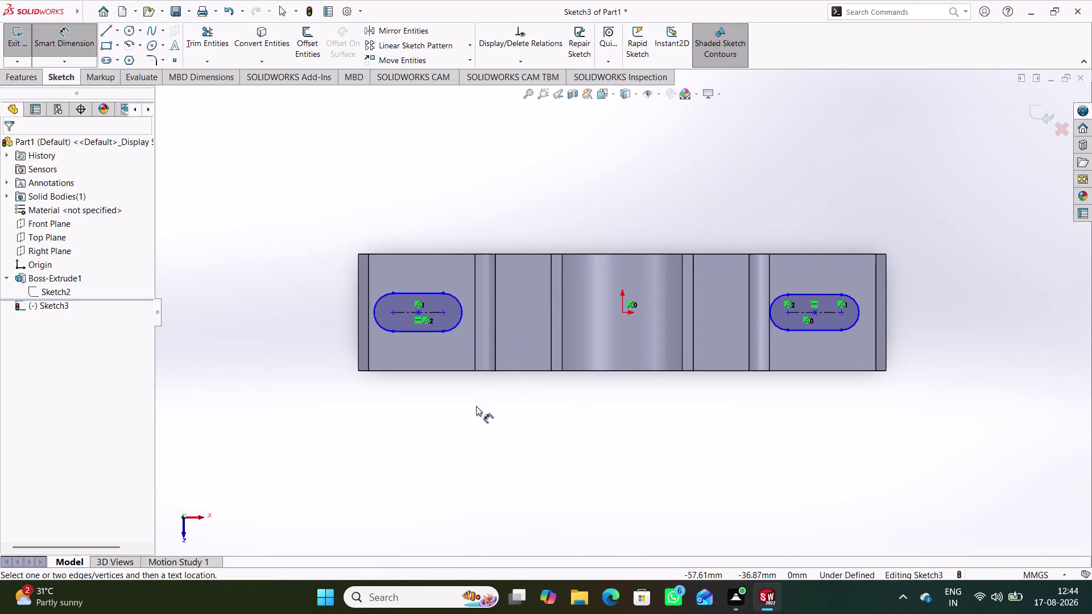
Dimension the left slot's end arc to R6 and its centre line to 8 mm.
scroll(down, 3)
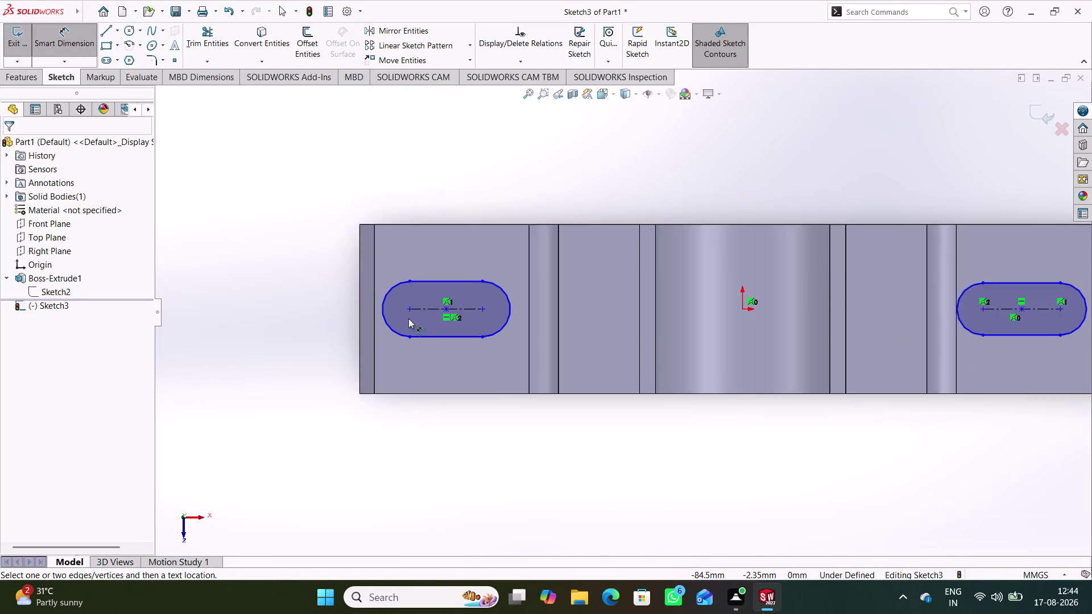
scroll(down, 3)
click(395, 290)
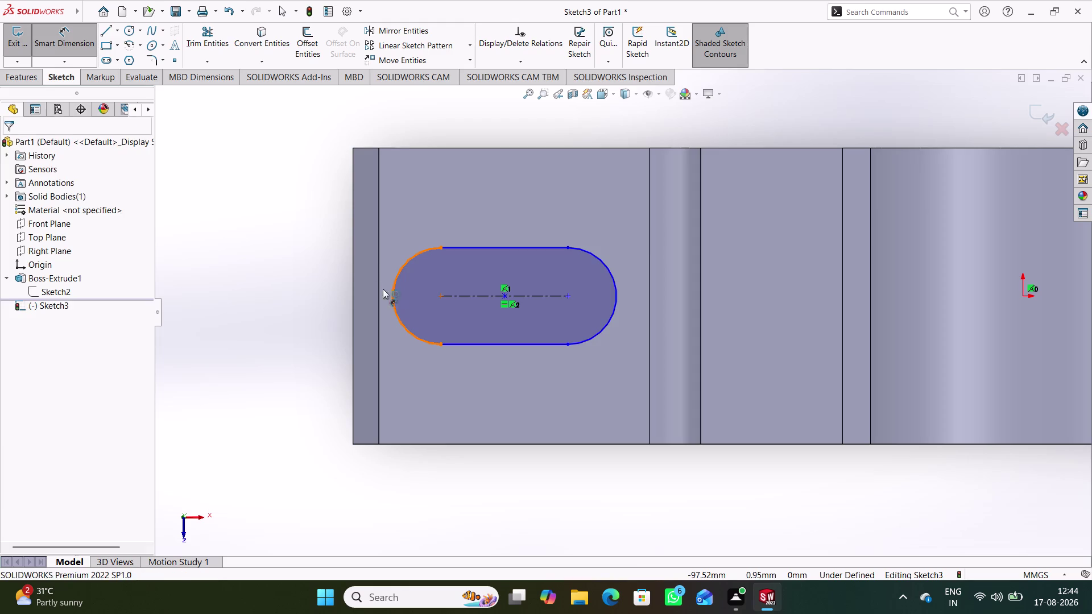
click(317, 252)
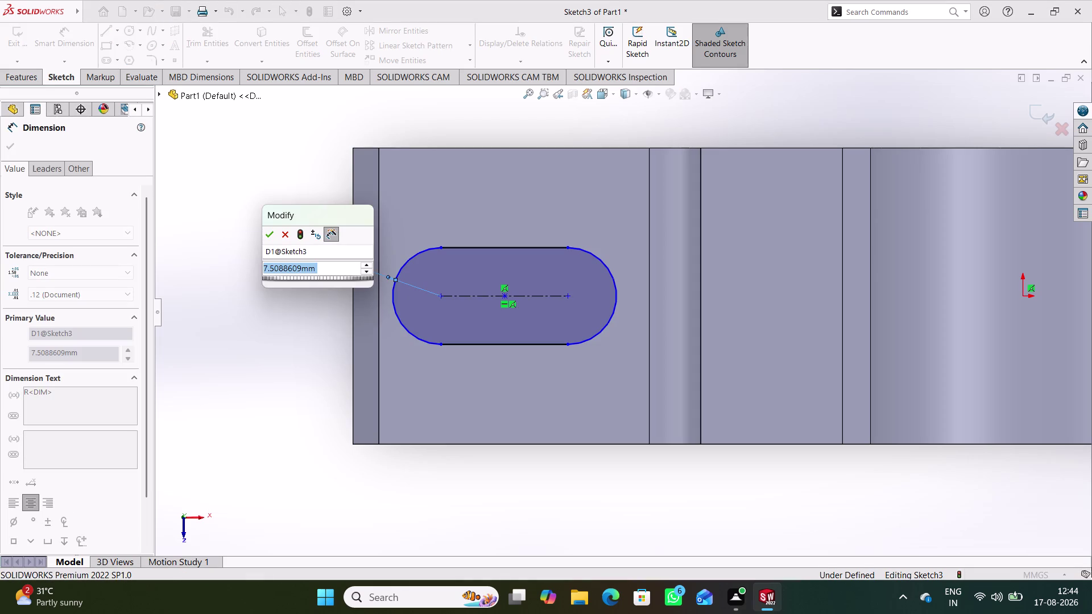
key(6)
key(Return)
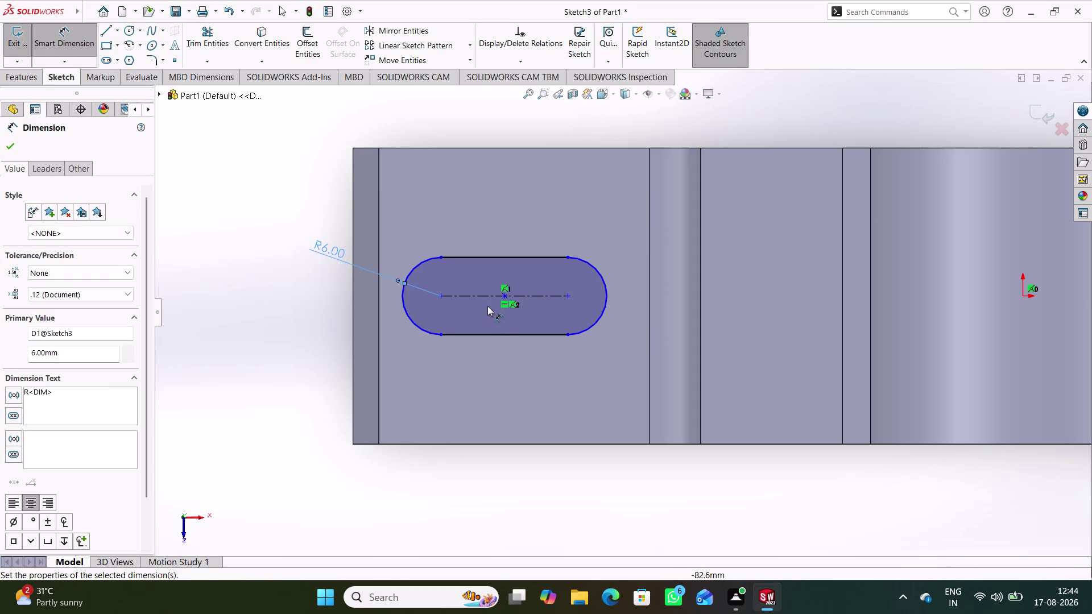
click(487, 296)
click(496, 496)
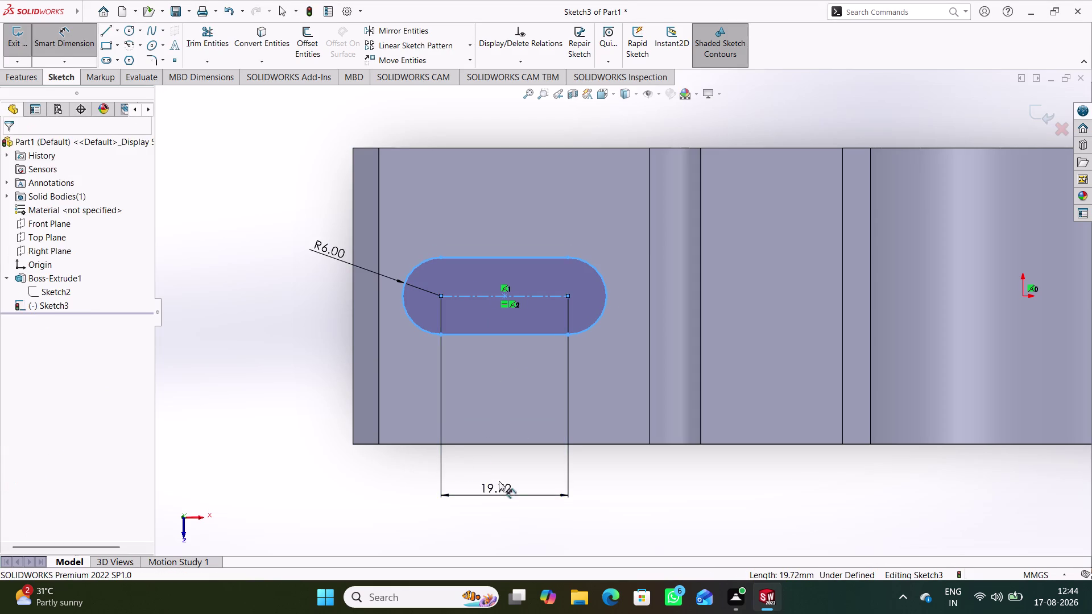
key(8)
key(Return)
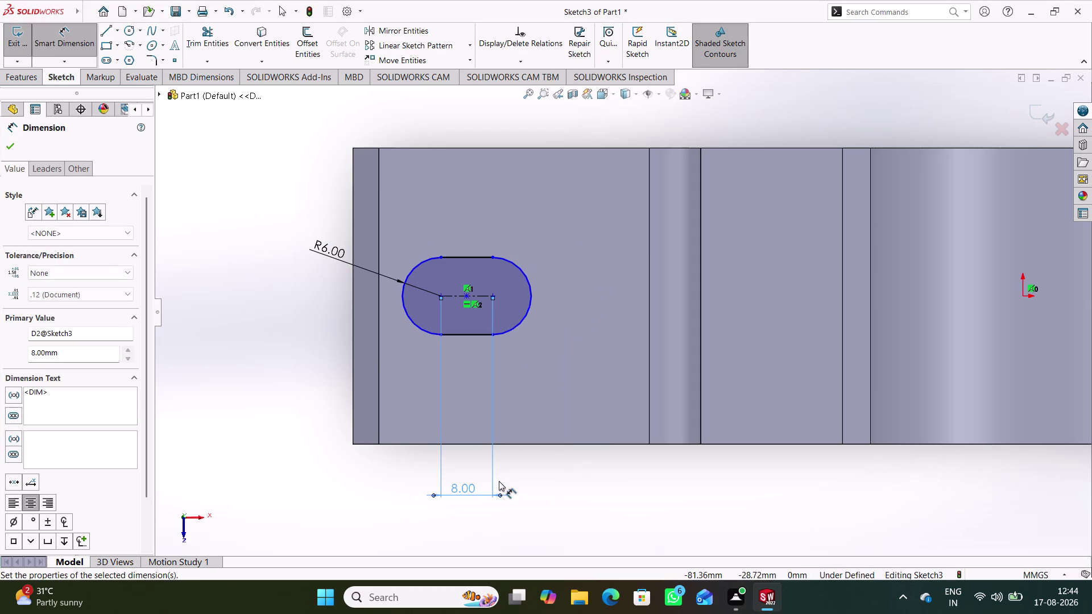
click(687, 504)
scroll(up, 3)
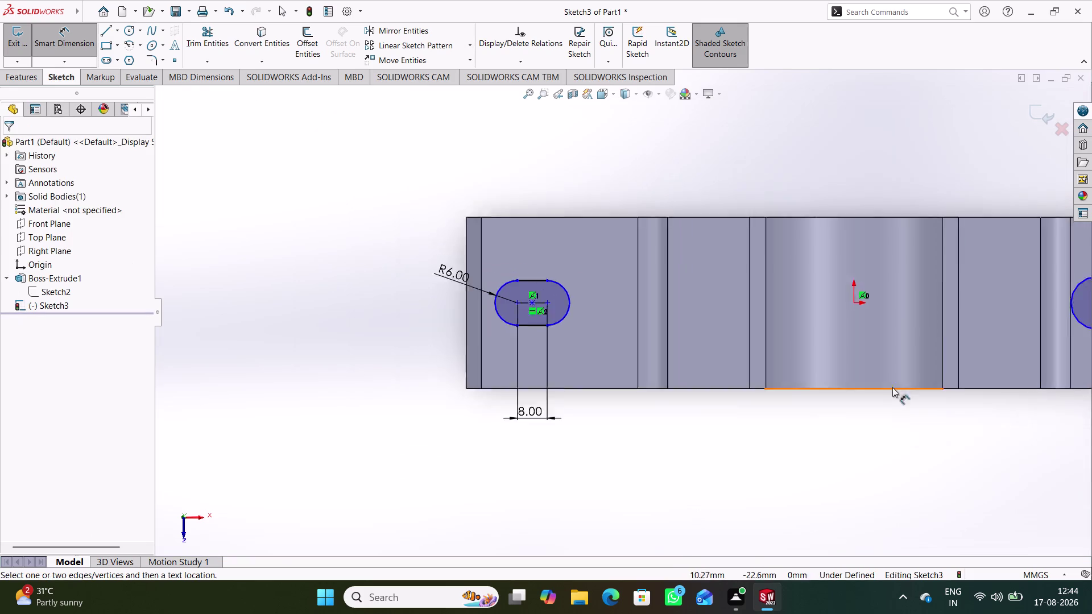
Dimension the right slot's centre-to-centre length to 8 mm.
scroll(up, 3)
scroll(down, 3)
click(809, 211)
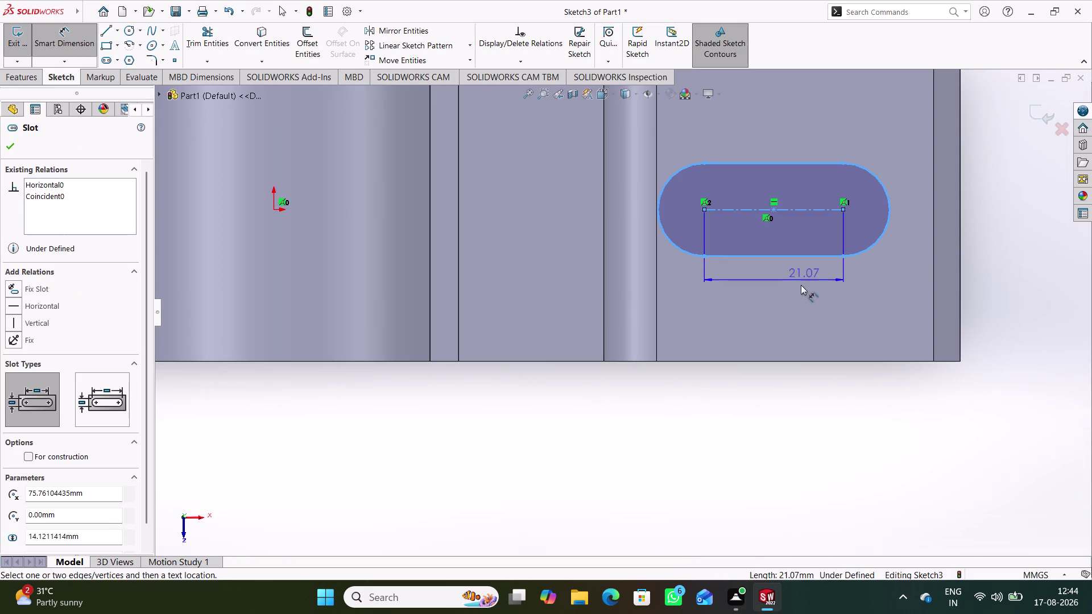
click(782, 396)
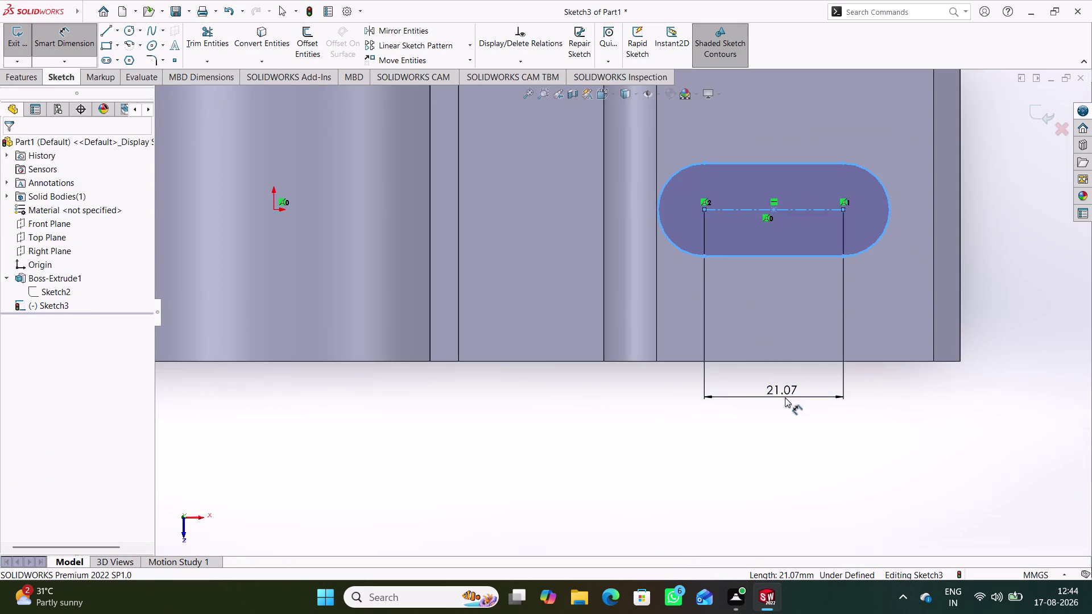
key(8)
key(Return)
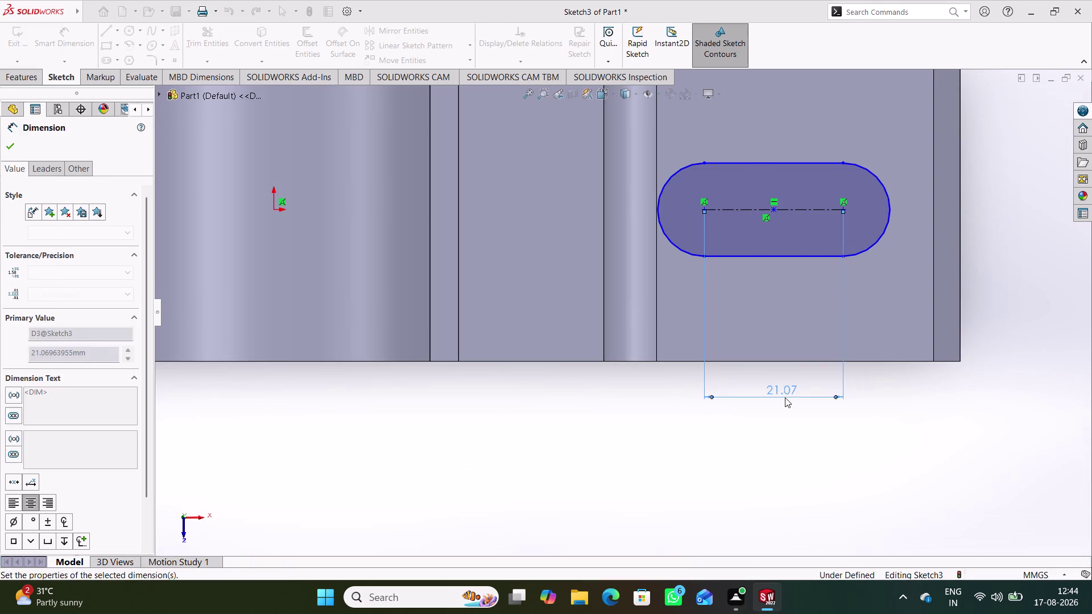
click(775, 412)
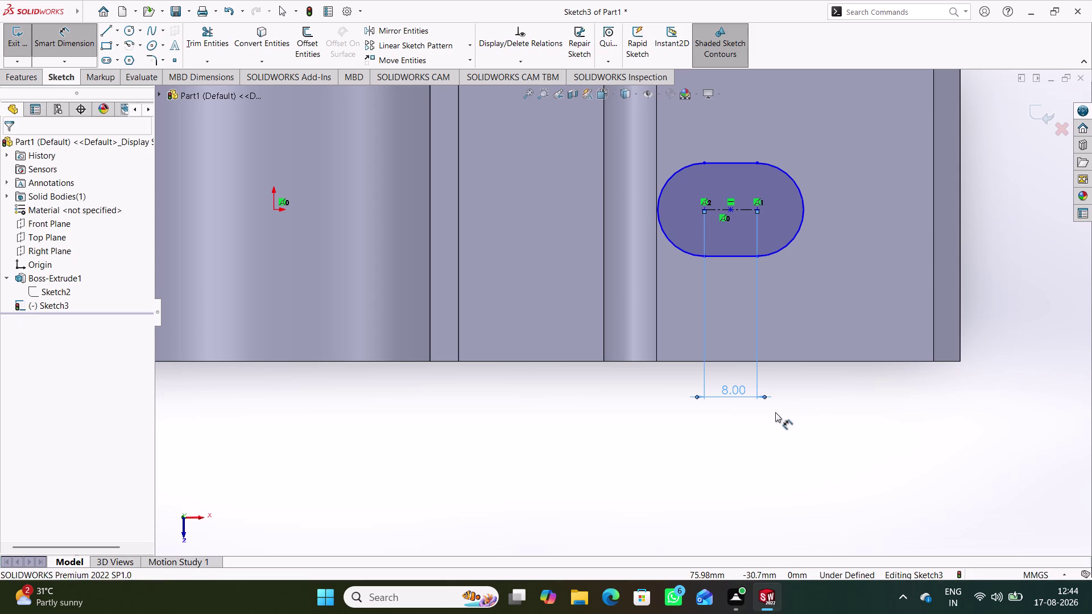
Dimension the right slot's end arc to R6.
click(799, 188)
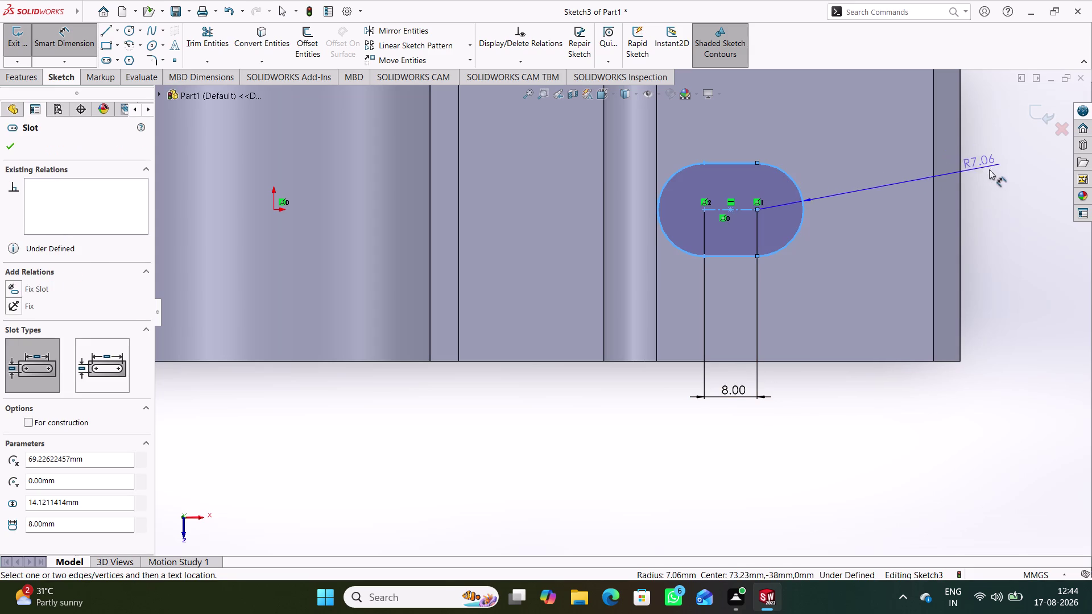
click(990, 169)
key(6)
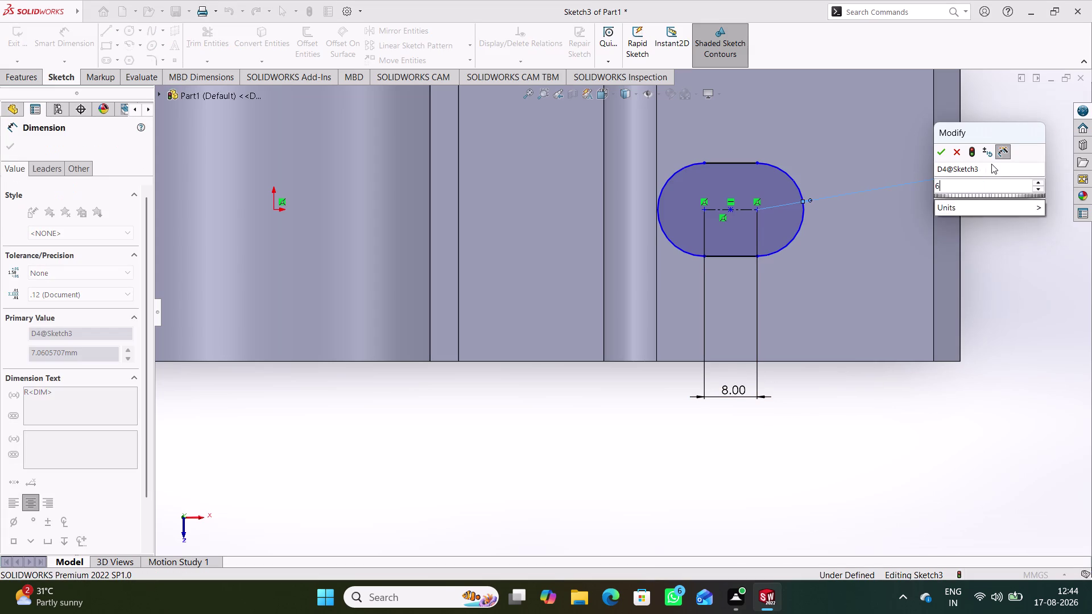
key(Return)
click(732, 460)
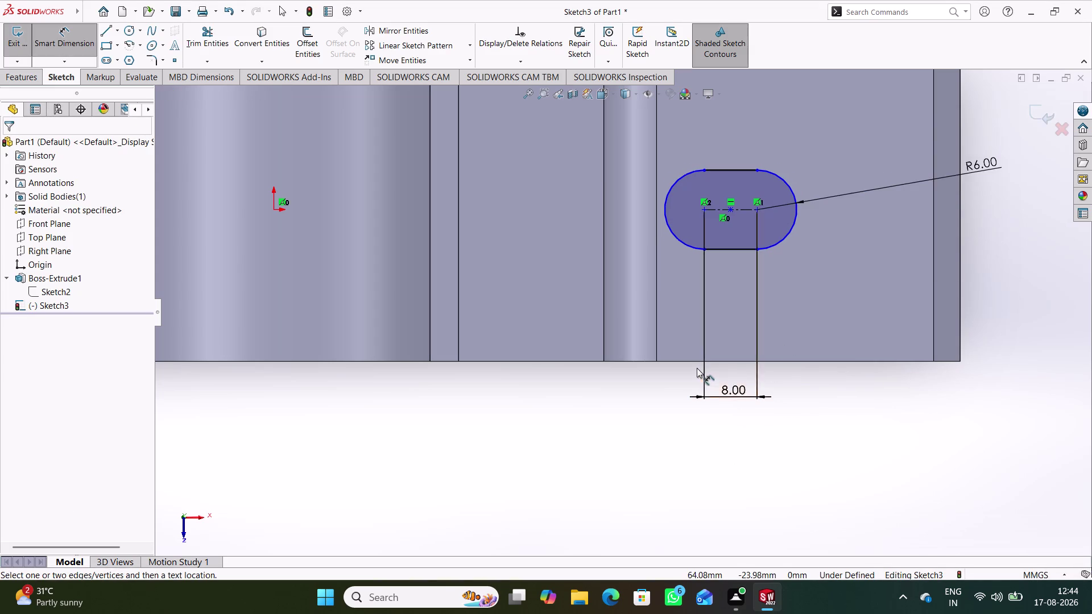
scroll(up, 3)
scroll(down, 3)
scroll(up, 3)
scroll(down, 3)
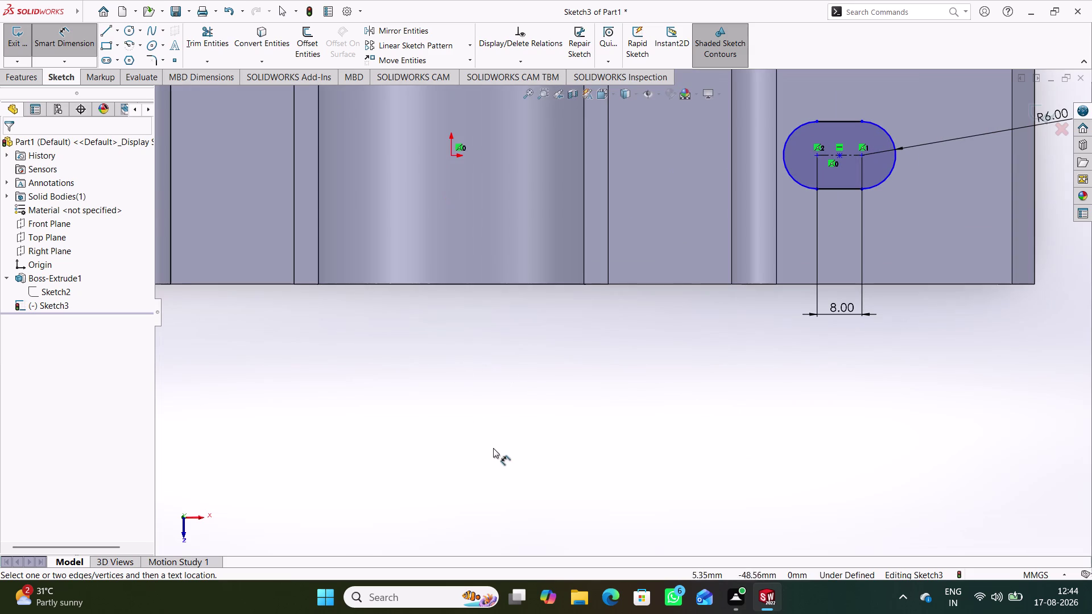
drag(493, 454, 494, 438)
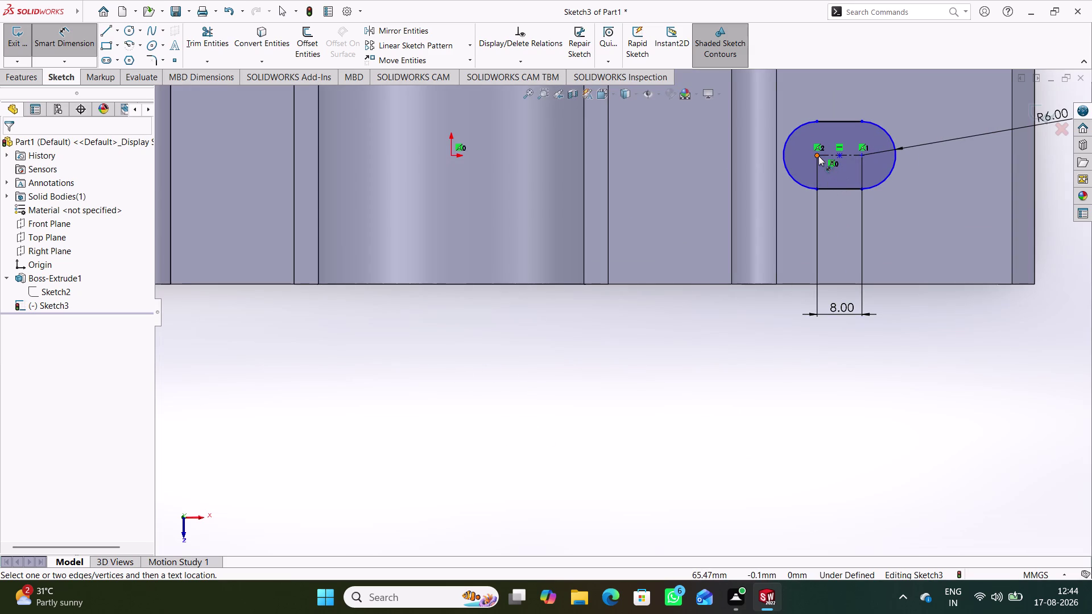
Add a 154 mm dimension between the right and left slots' inner centre points.
click(818, 156)
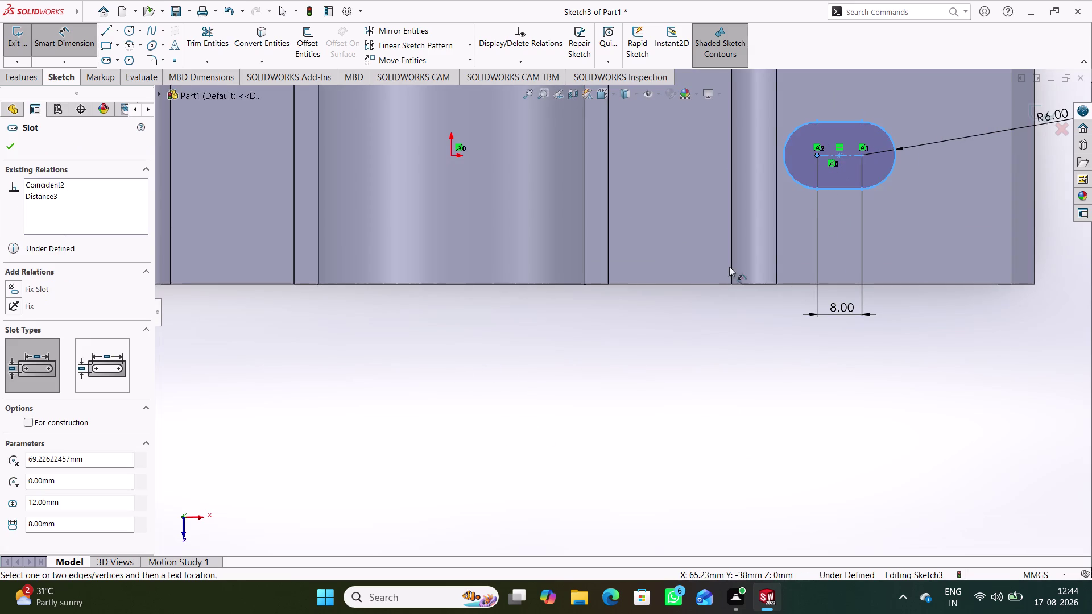
scroll(up, 3)
scroll(down, 3)
scroll(down, 3)
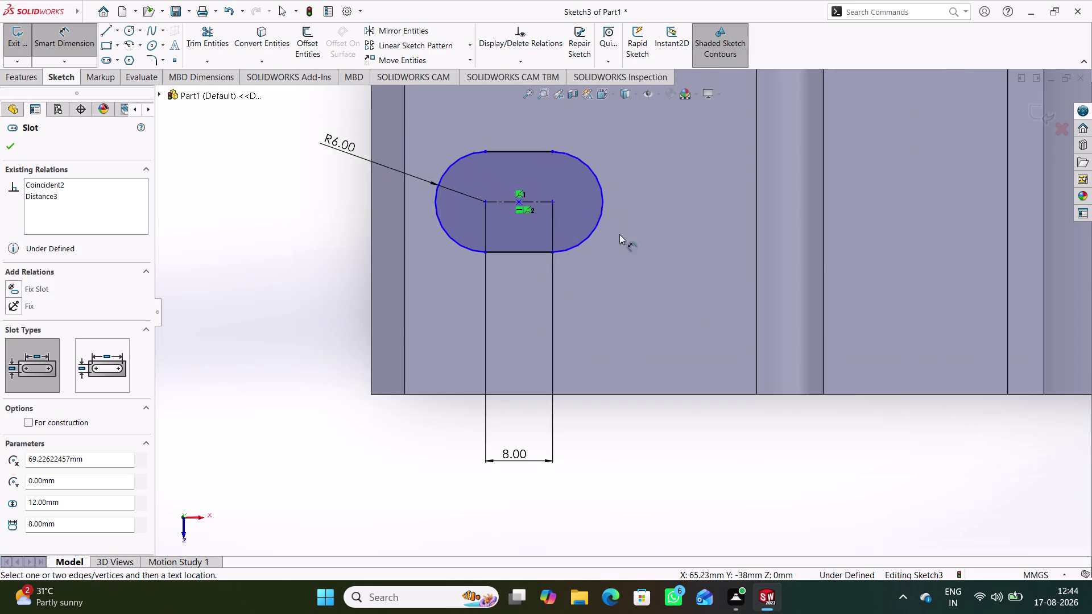
click(537, 199)
scroll(up, 3)
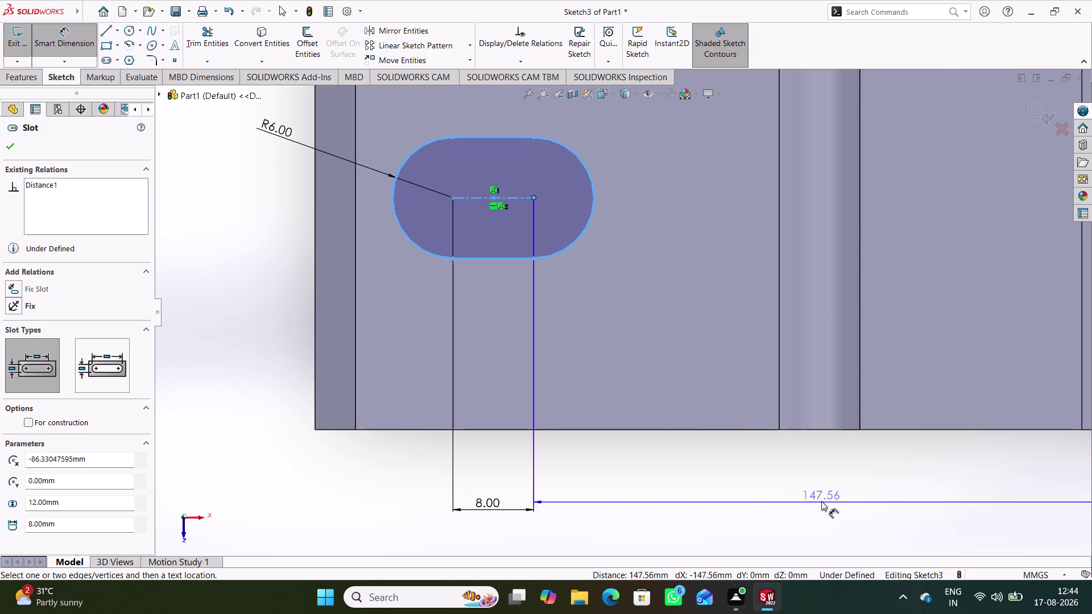
scroll(up, 3)
scroll(down, 3)
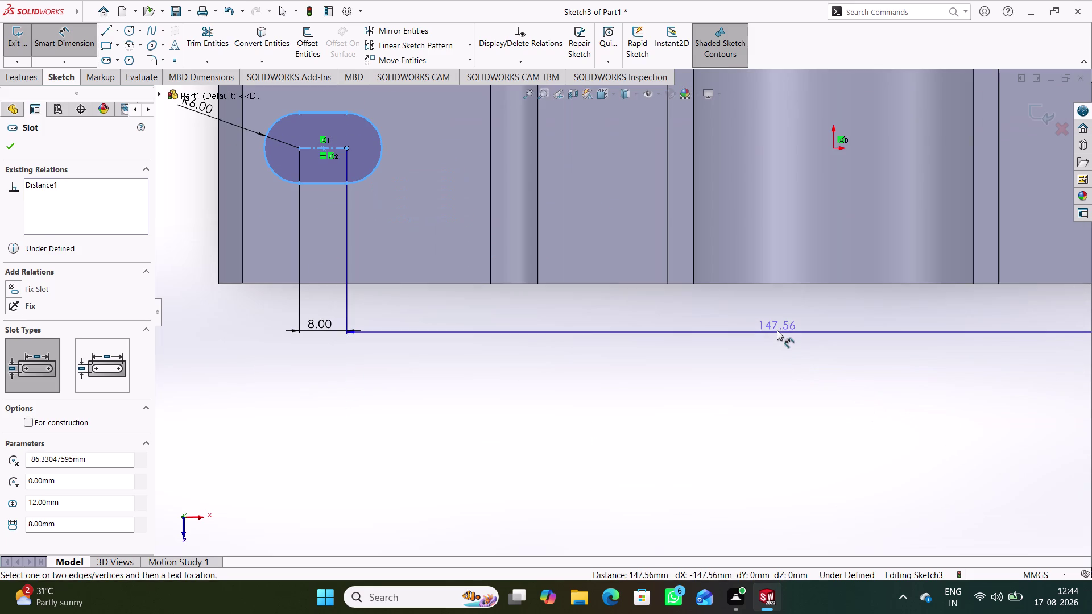
click(777, 331)
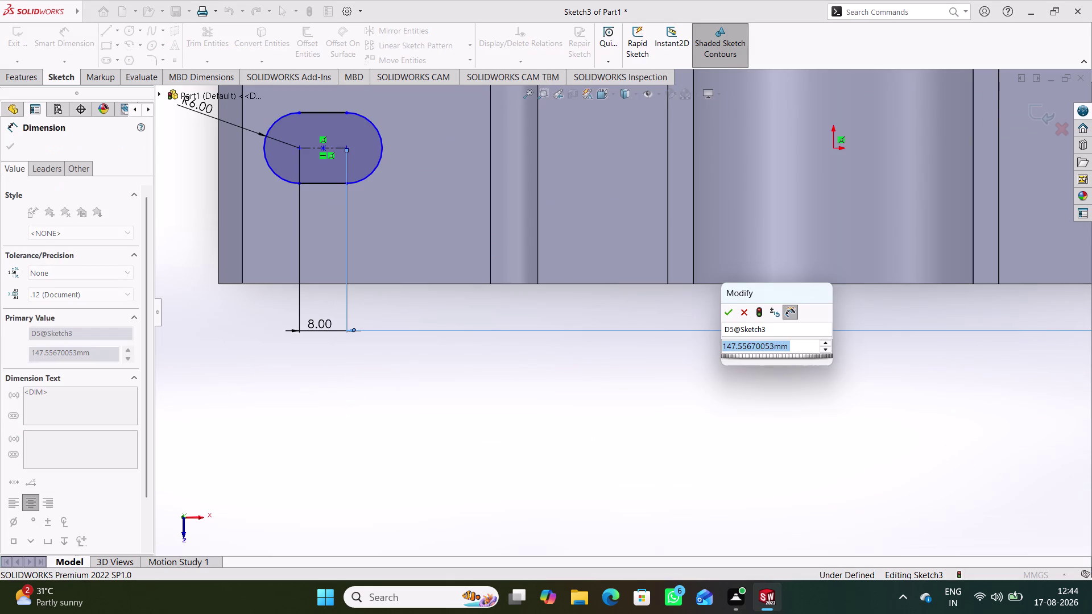
text(15)
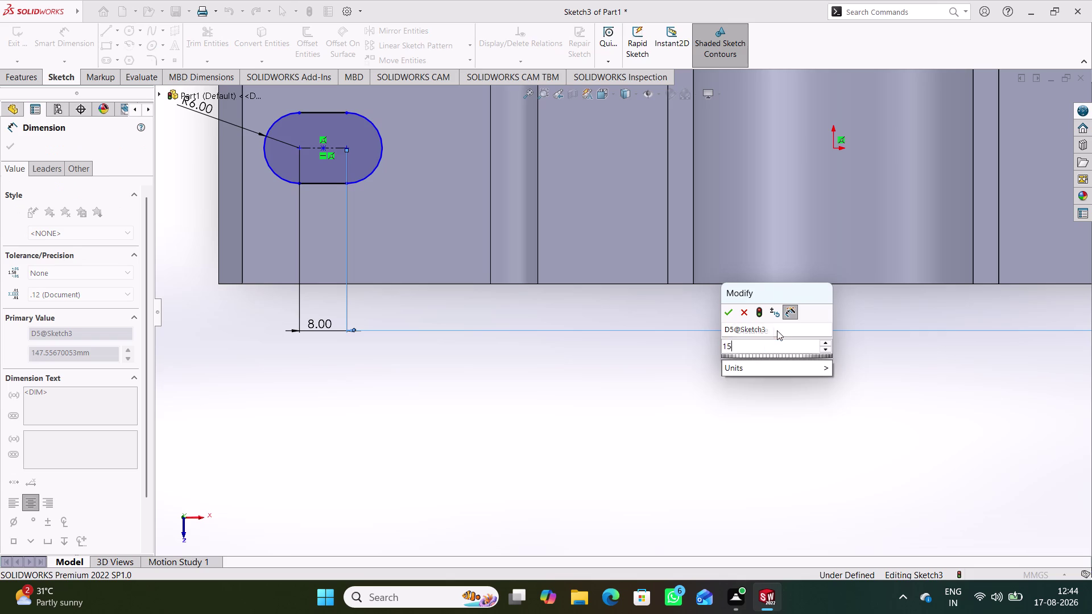
text(4)
key(Return)
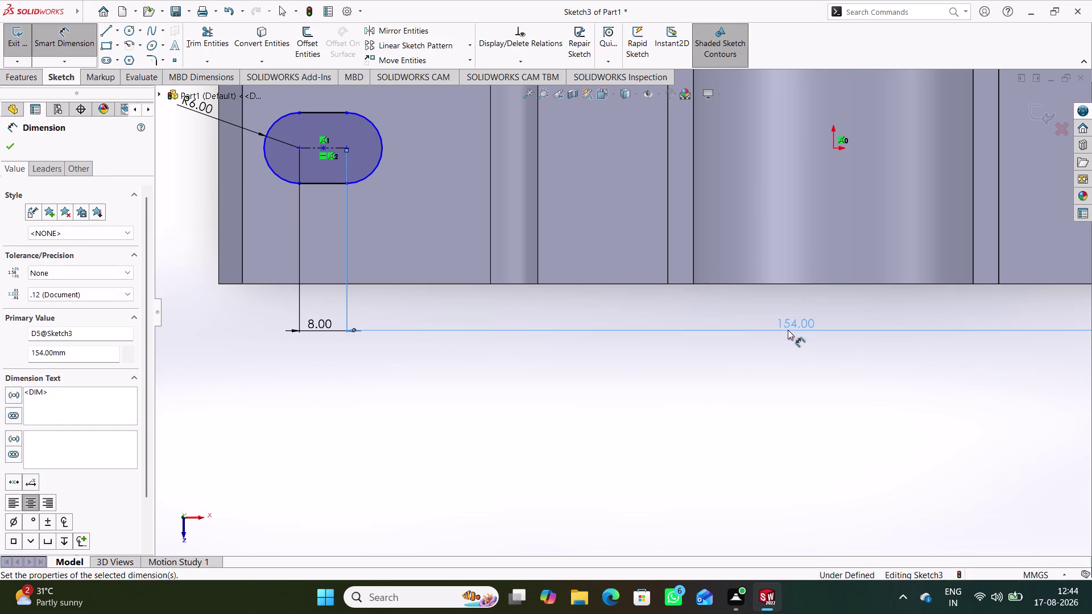
scroll(up, 3)
scroll(down, 3)
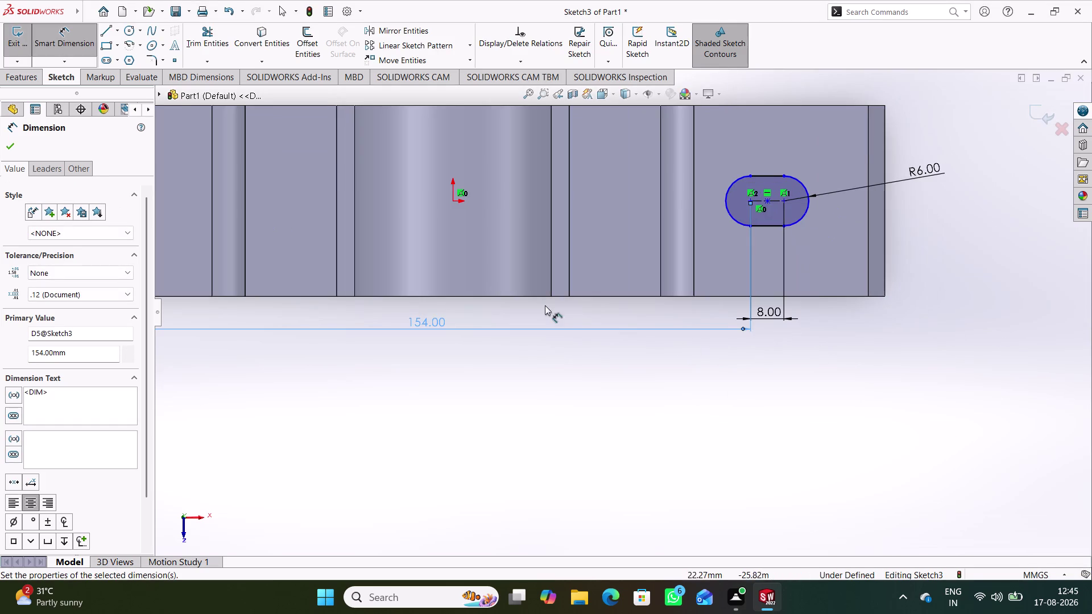
scroll(down, 3)
scroll(up, 3)
scroll(up, 3)
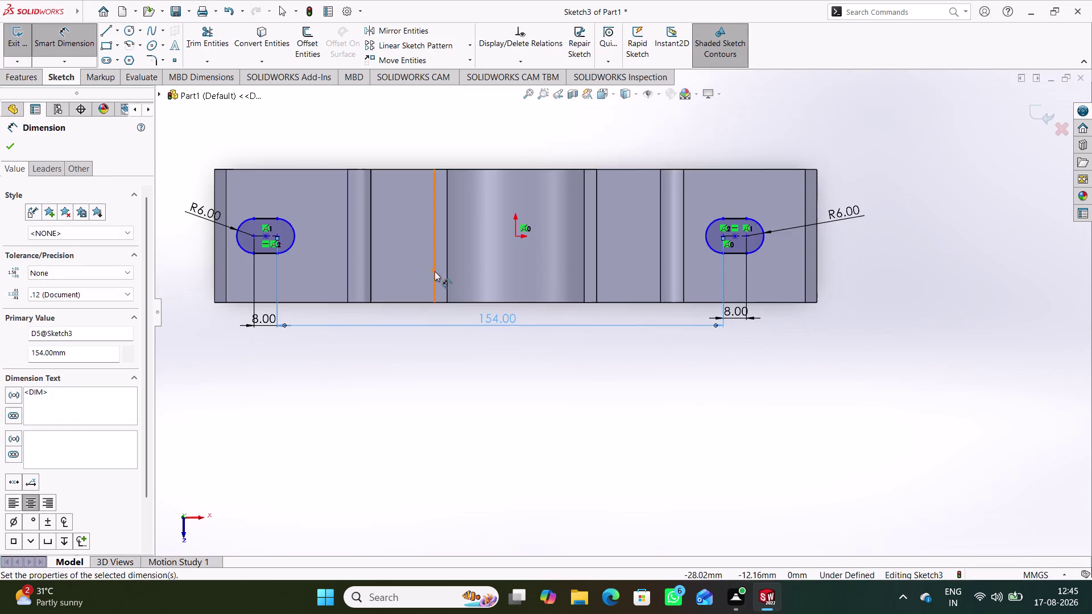
scroll(down, 3)
click(16, 148)
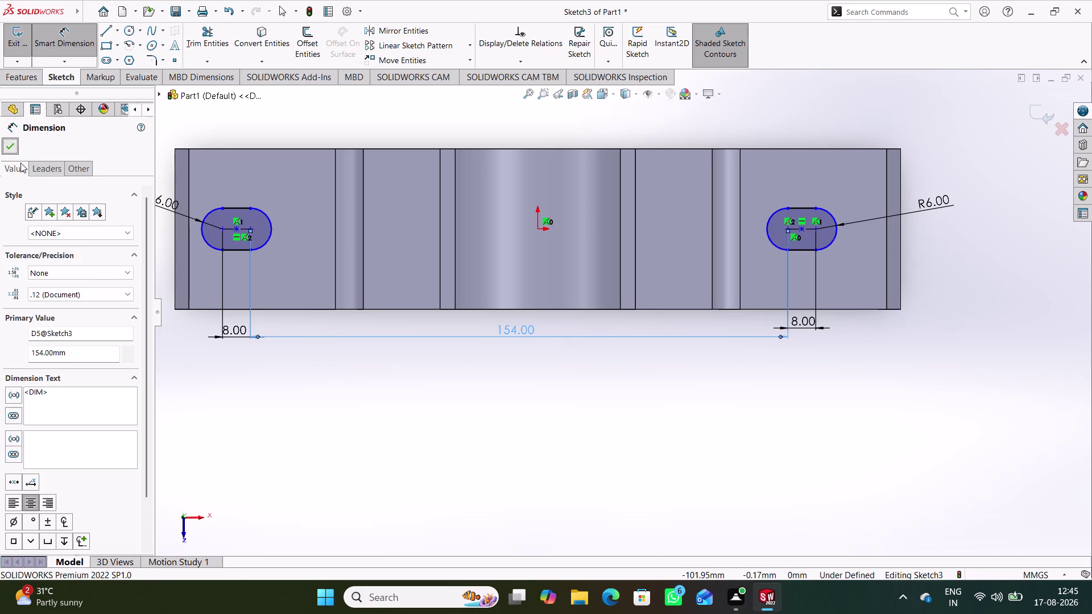
click(339, 424)
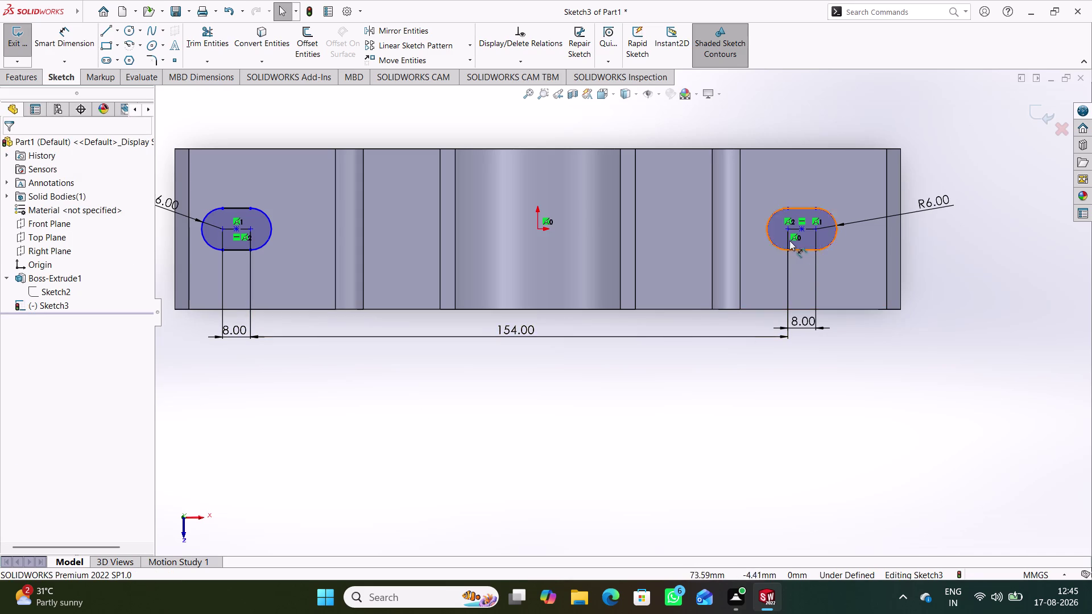
drag(788, 246, 822, 245)
drag(836, 237, 859, 233)
click(833, 371)
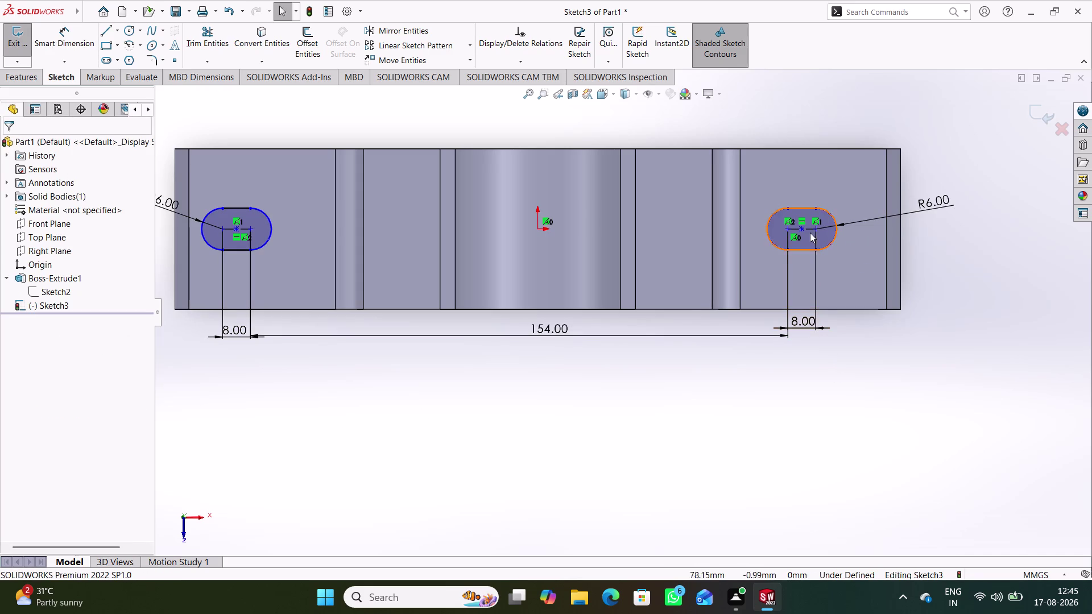
drag(804, 226, 834, 231)
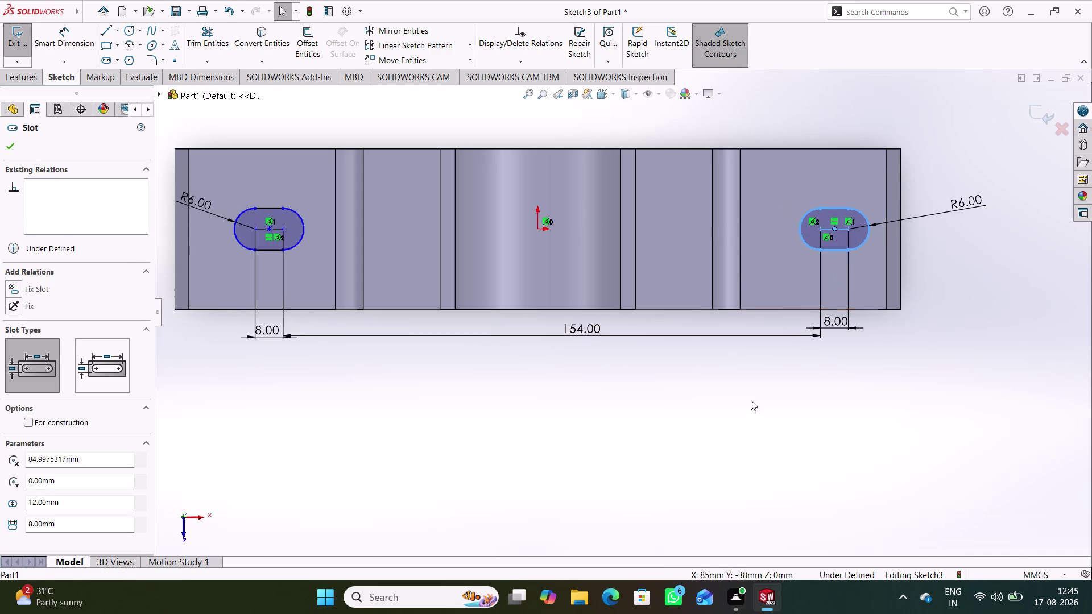
click(737, 410)
click(836, 229)
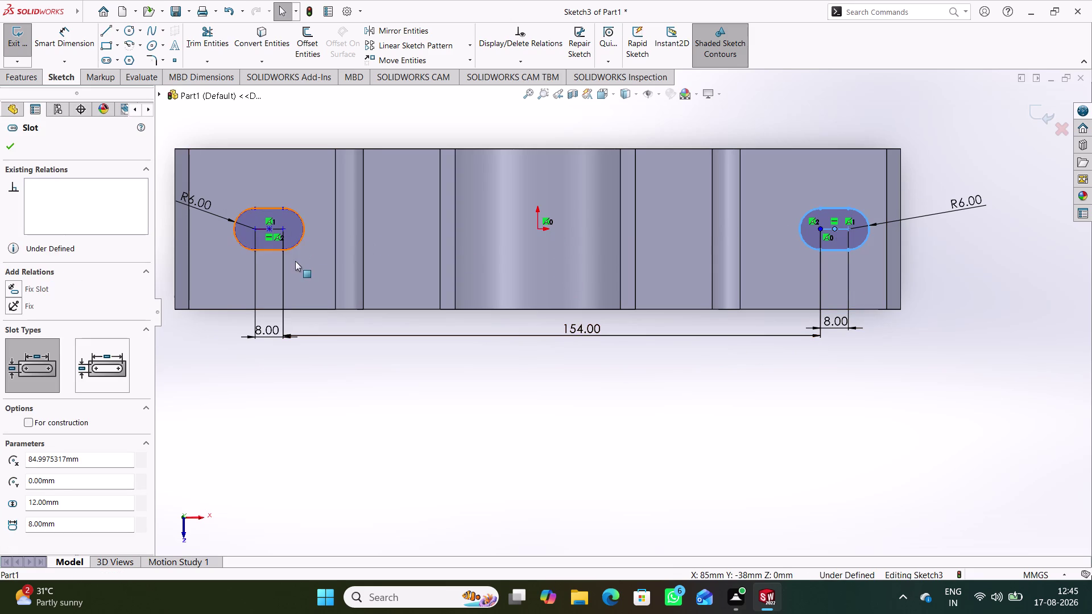
click(269, 227)
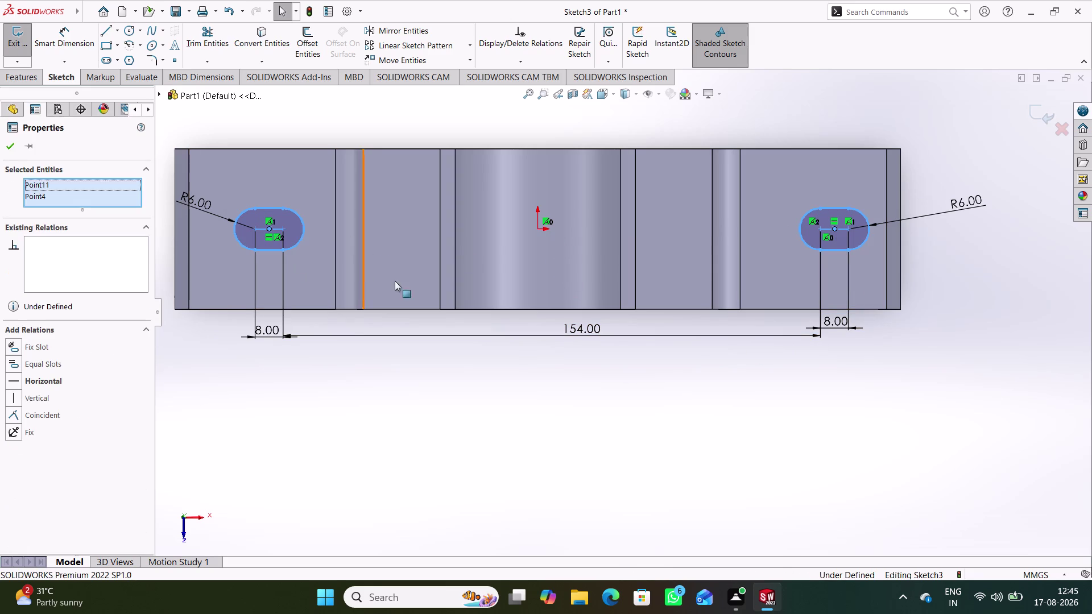
click(539, 226)
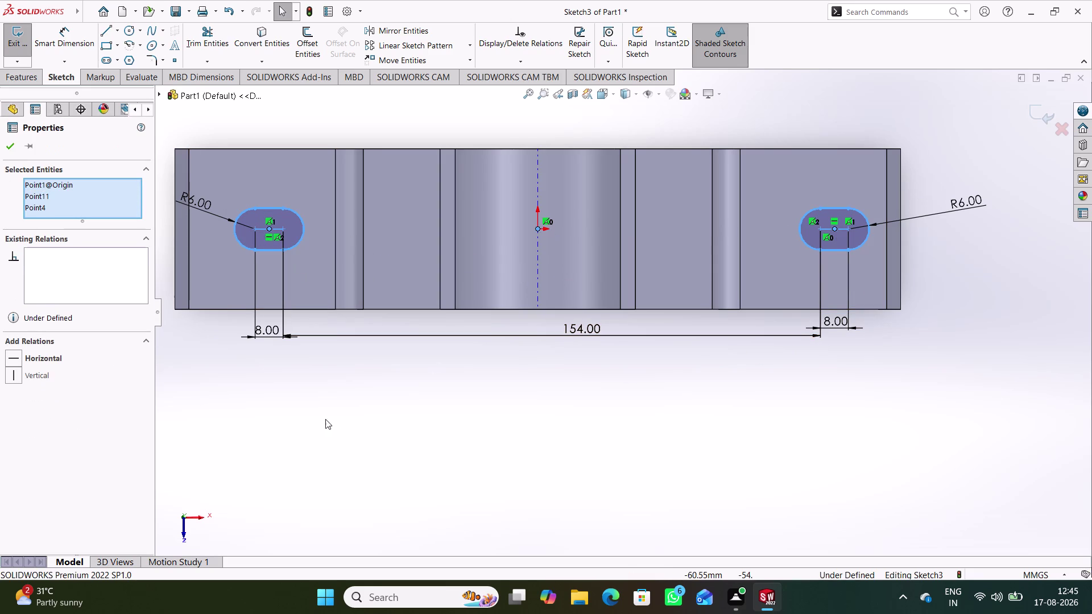
right_click(301, 413)
click(499, 400)
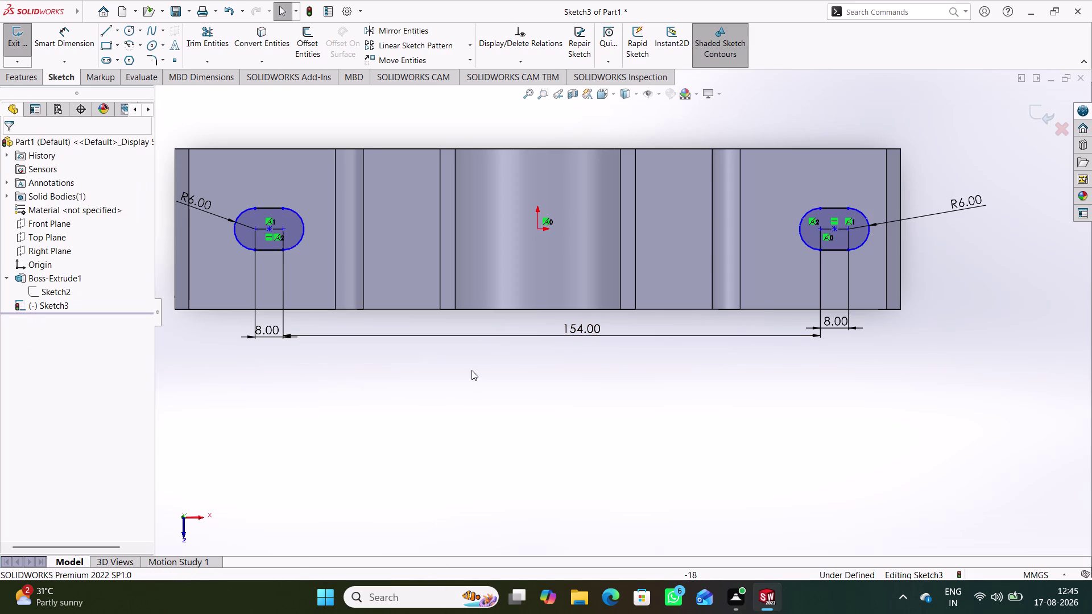
click(538, 229)
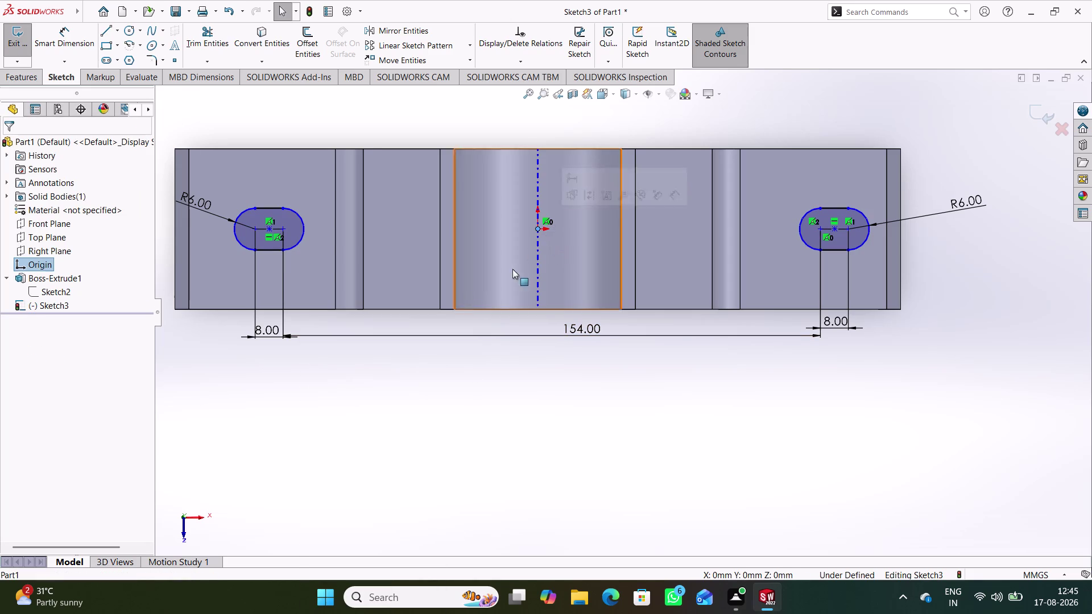
Clear the slot-centre selection and start a Smart Dimension from the origin.
click(272, 231)
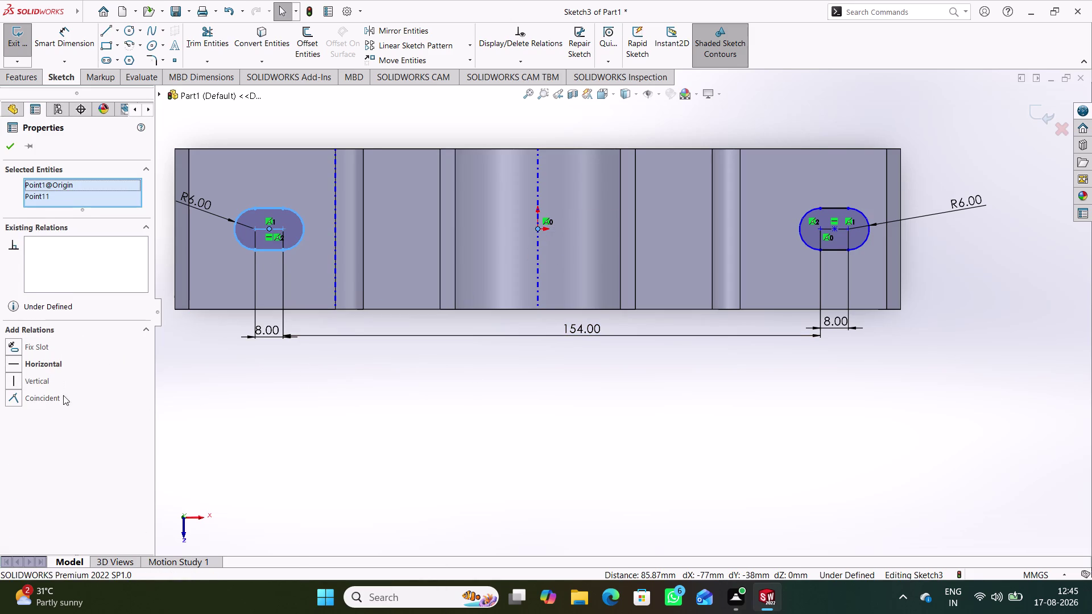
click(234, 409)
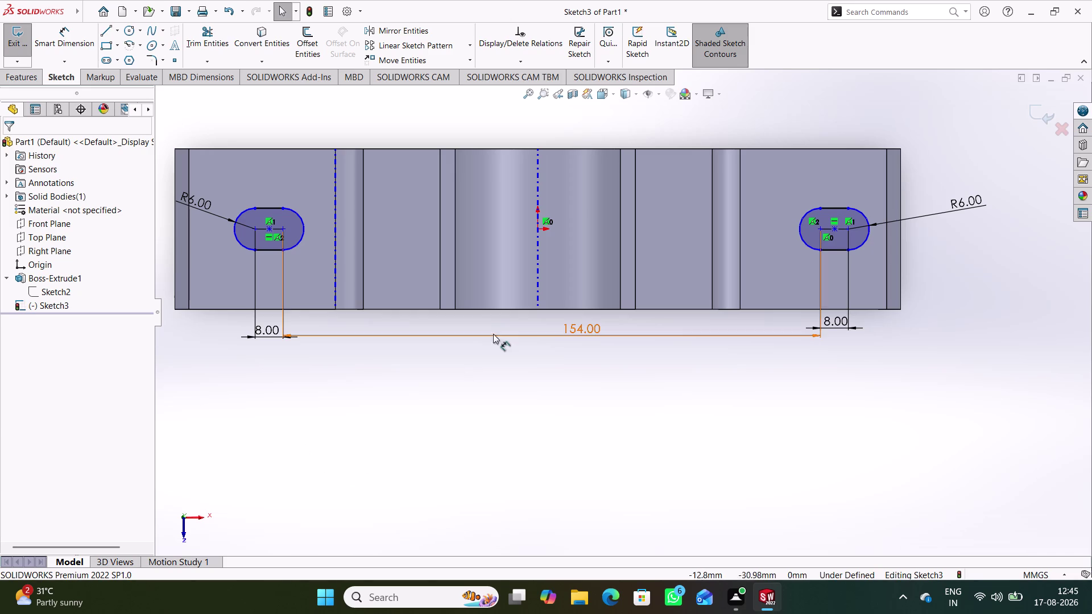
click(78, 38)
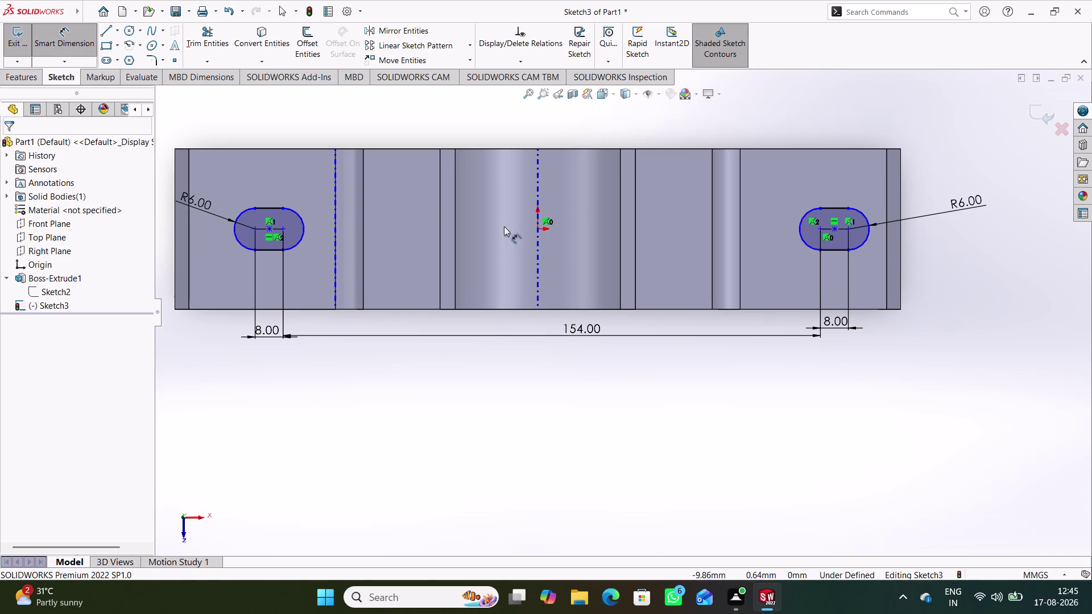
click(539, 232)
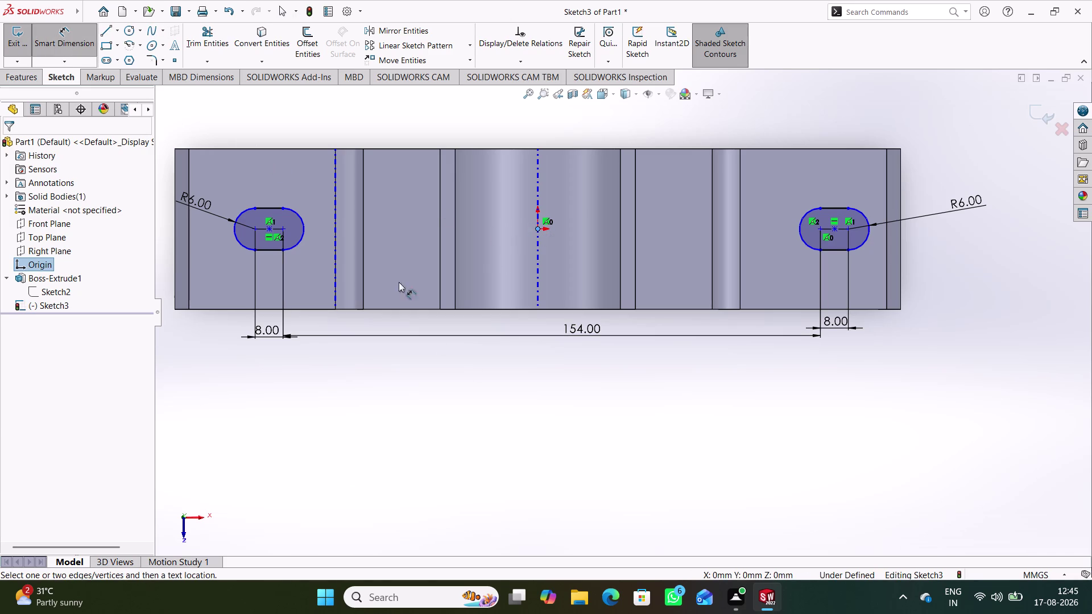
Dimension the origin to the left slot and set the value to 154/2 (77 mm).
click(272, 226)
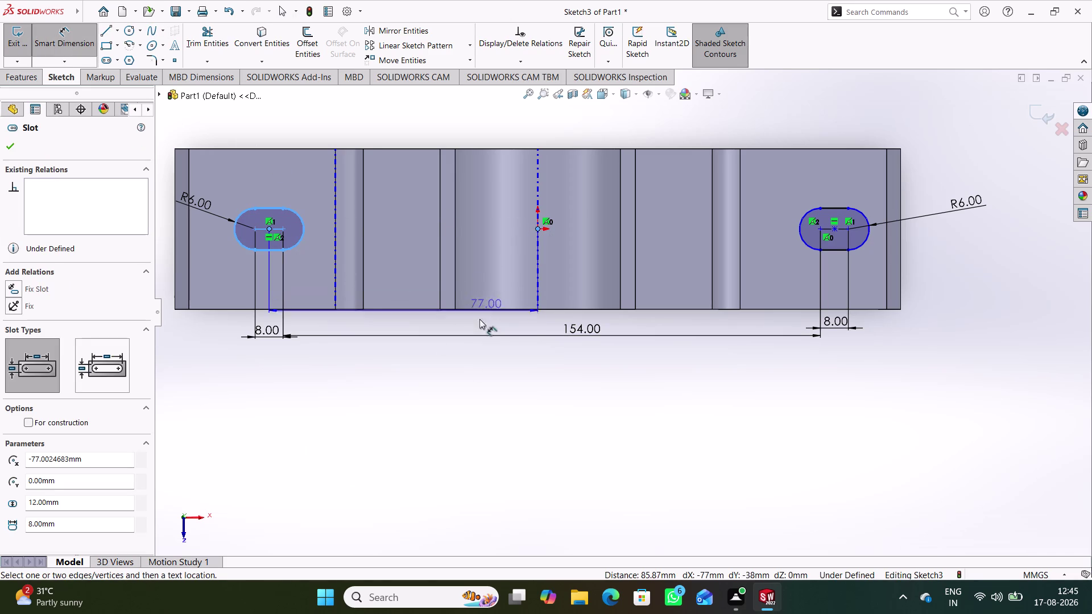
click(416, 328)
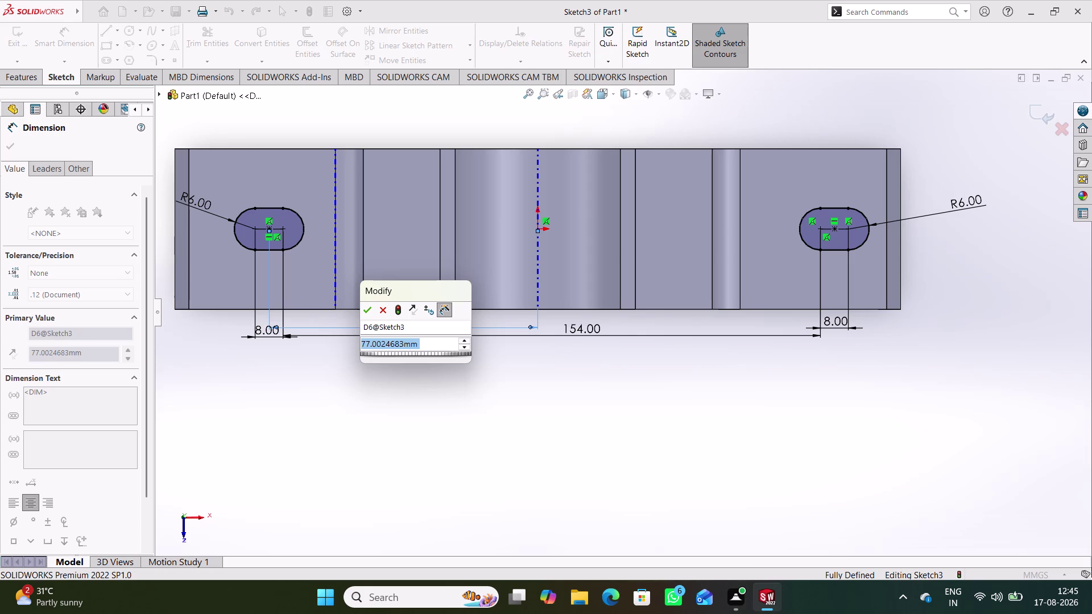
click(365, 315)
click(317, 424)
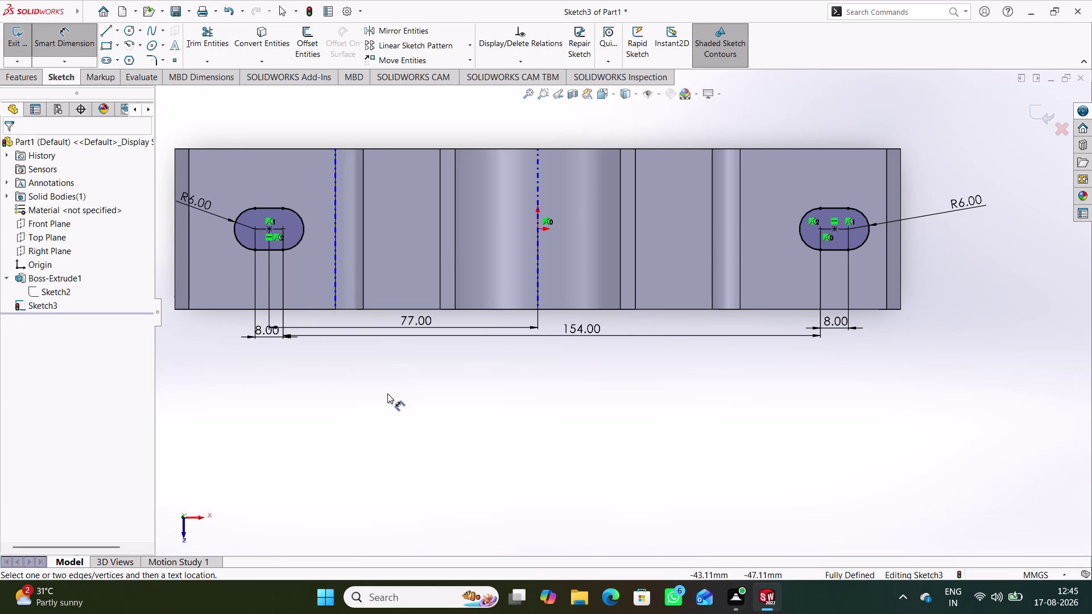
double_click(411, 316)
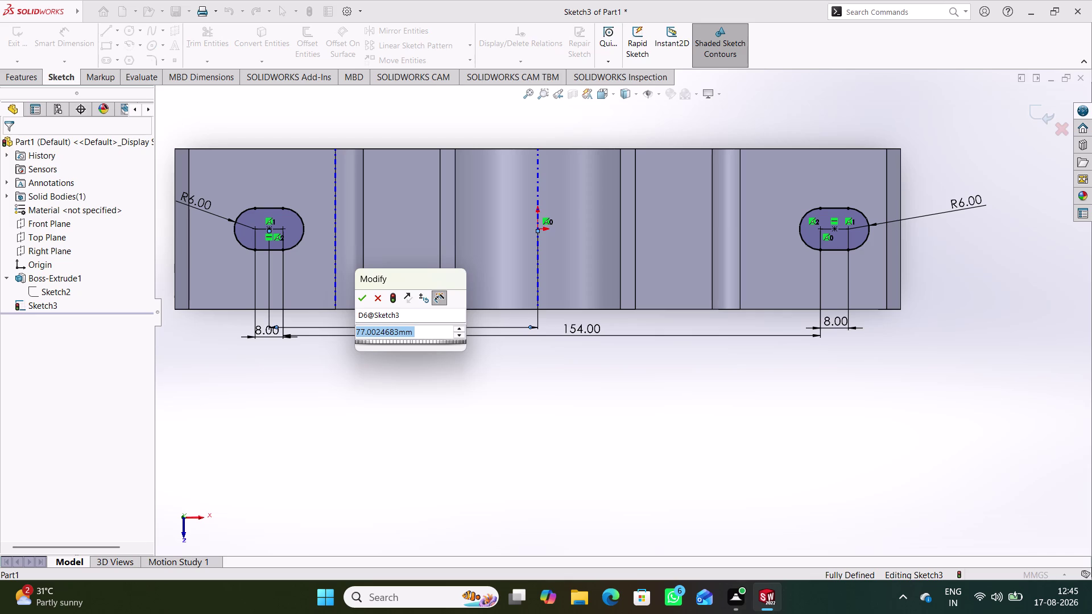
text(154)
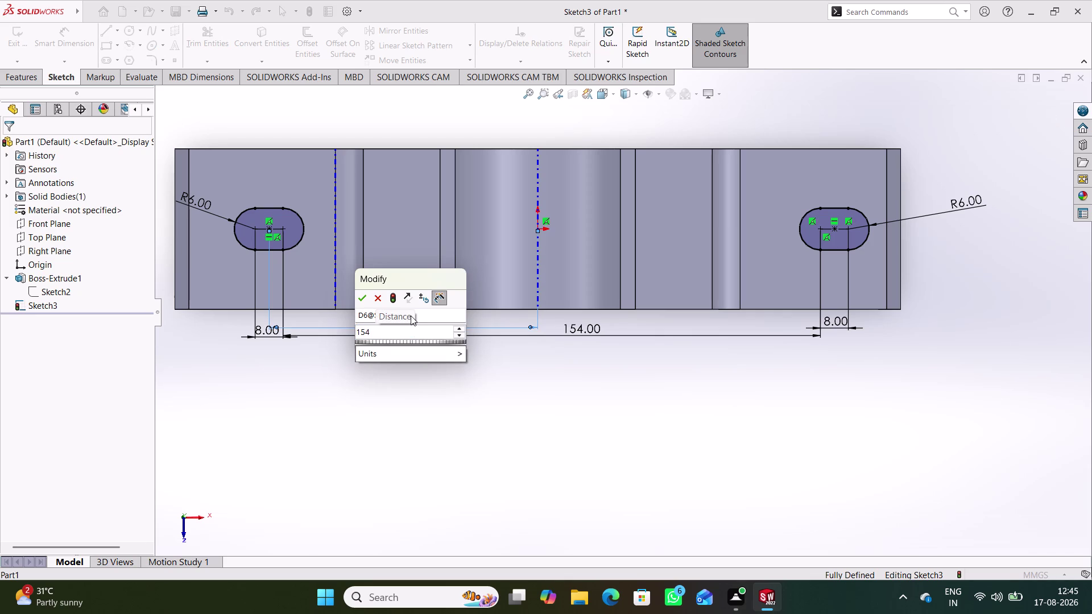
text(/2)
key(Return)
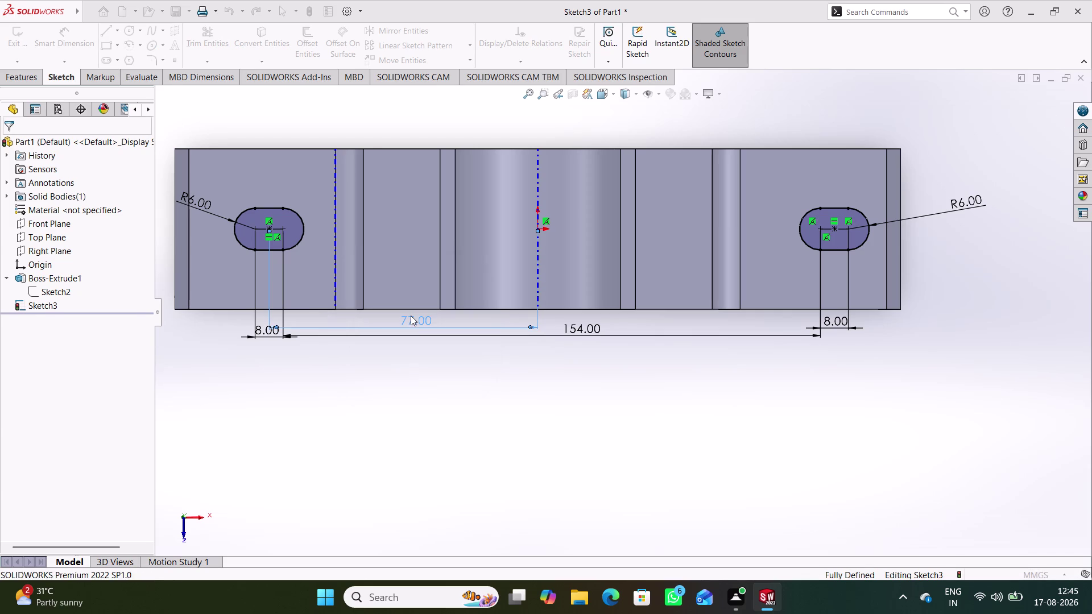
click(424, 409)
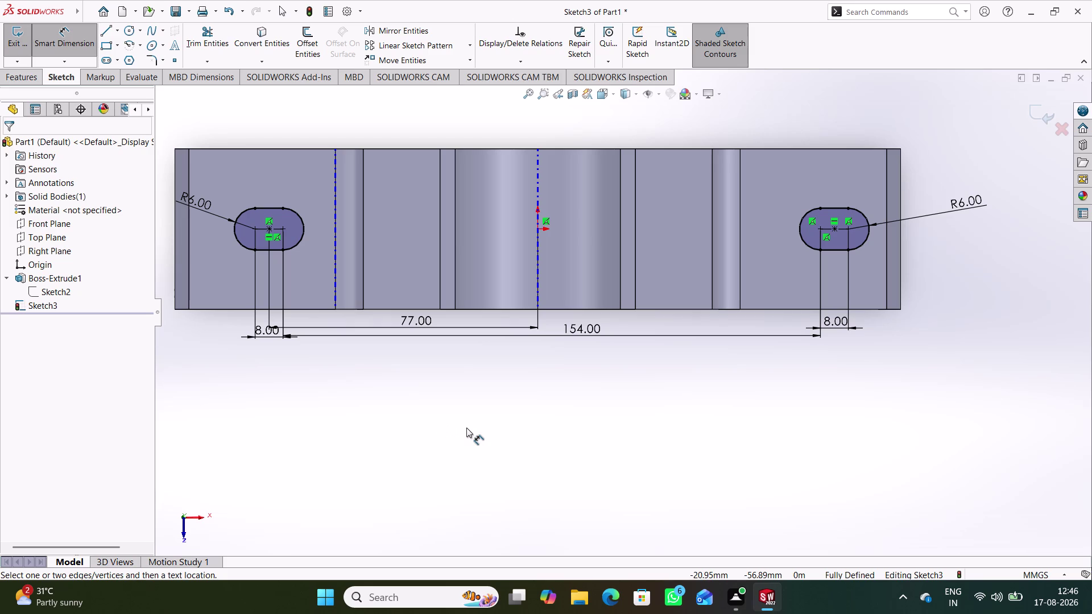
Undo a stray context-menu action and reopen the 77 mm dimension's context menu.
right_click(415, 320)
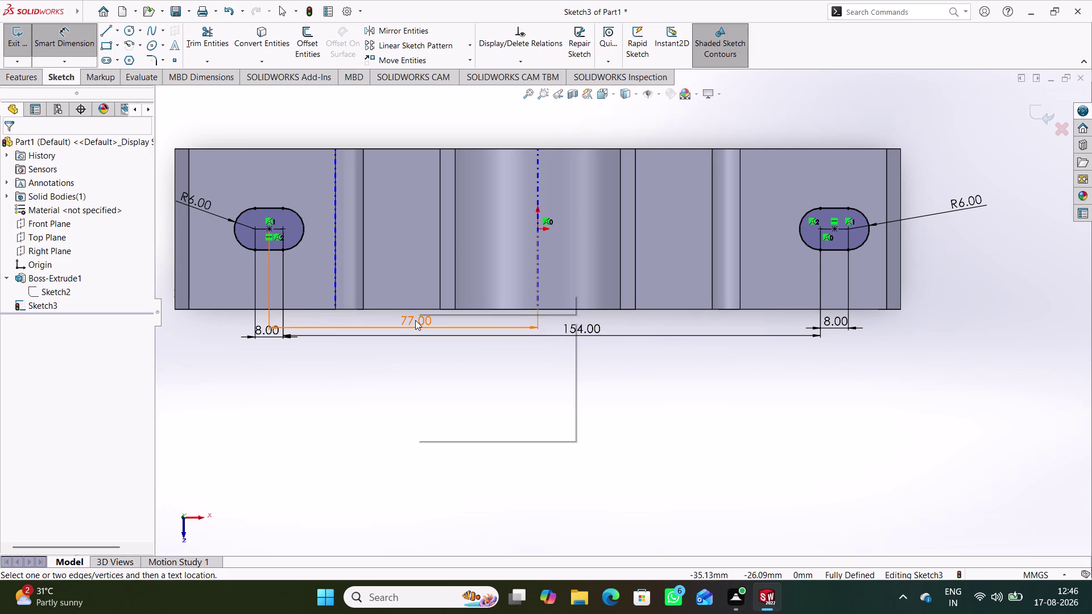
click(355, 389)
key(ctrl+z)
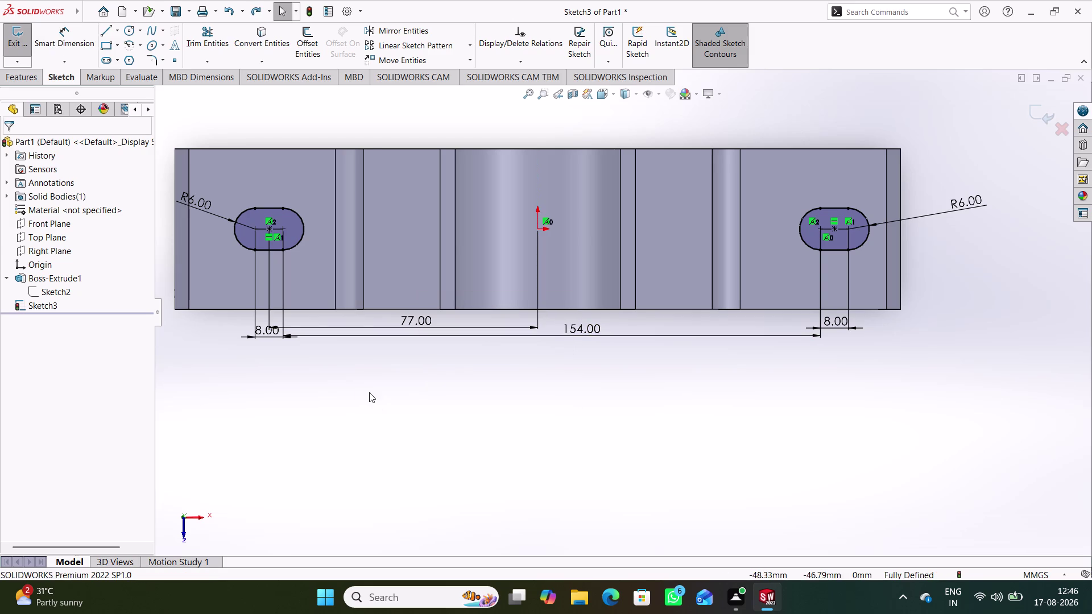
key(Escape)
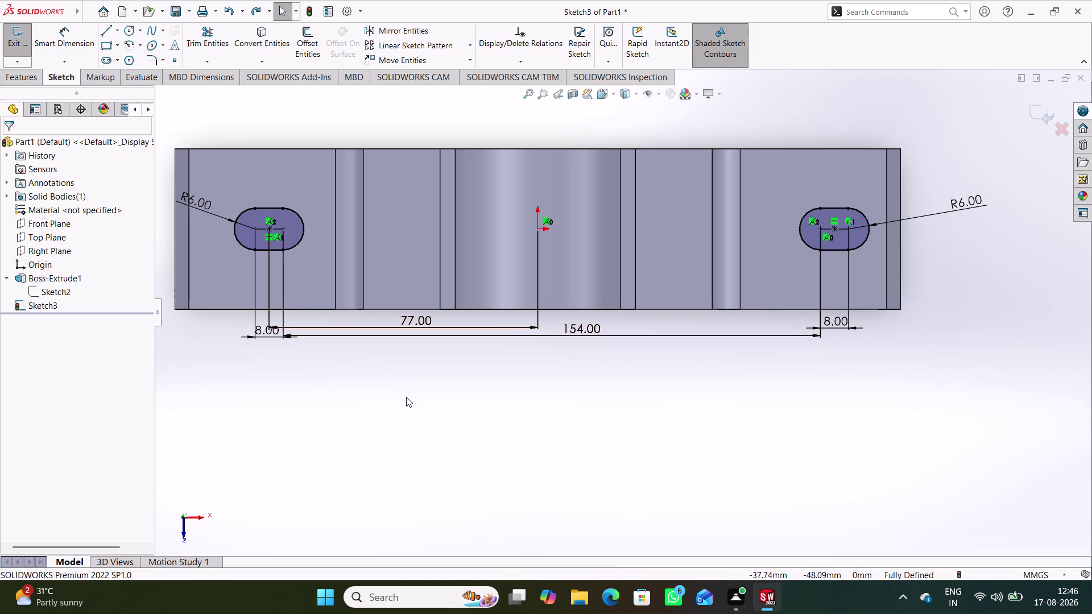
right_click(421, 320)
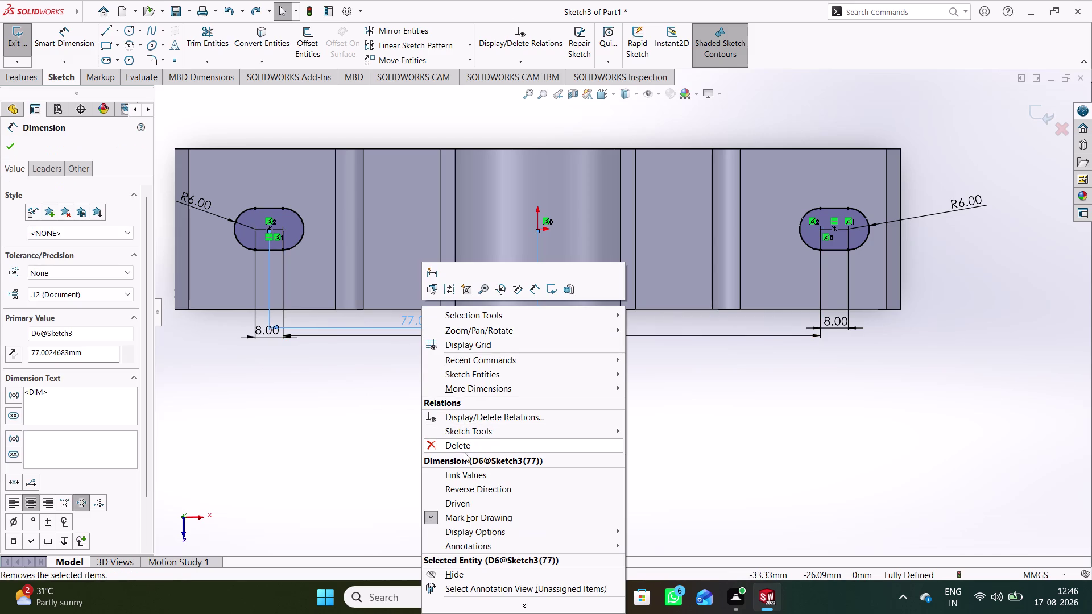
Replace the 77 mm dimension with a new slot-centre-to-origin dimension of 154/2.
click(464, 447)
click(373, 411)
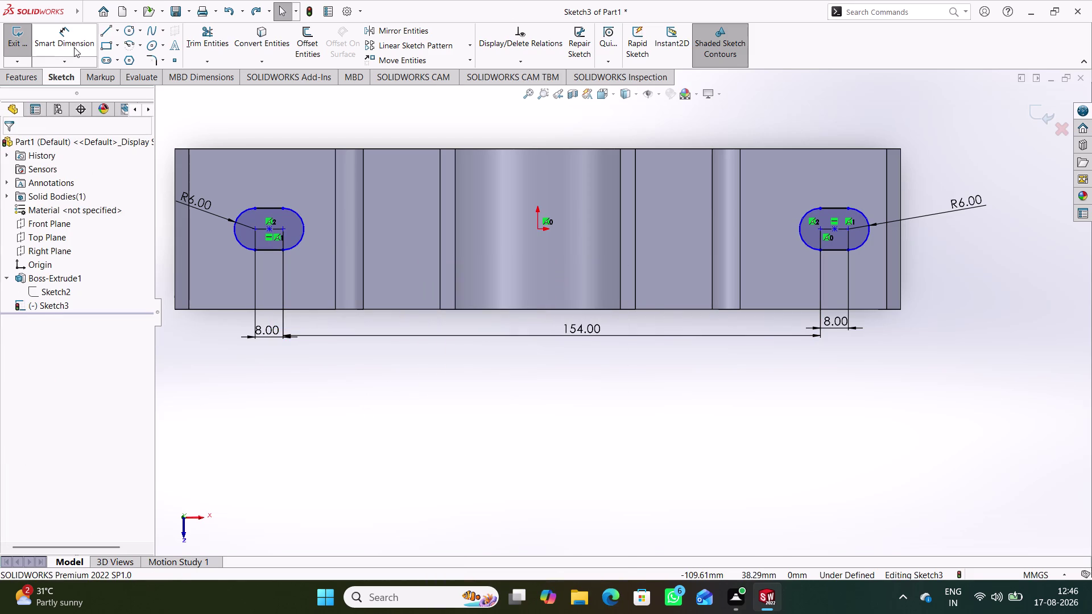
click(74, 47)
click(283, 229)
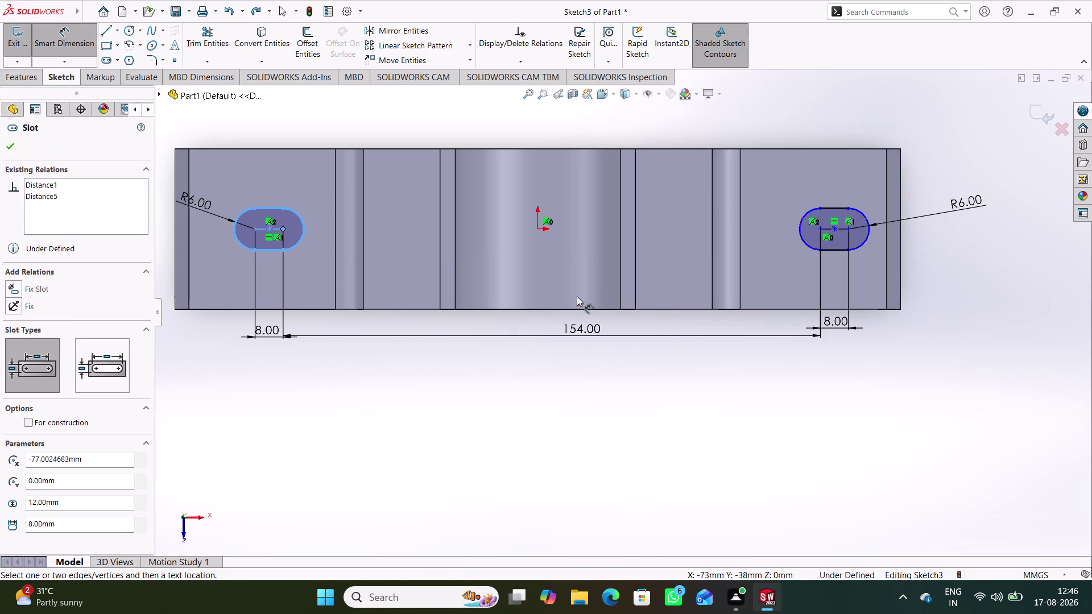
click(538, 230)
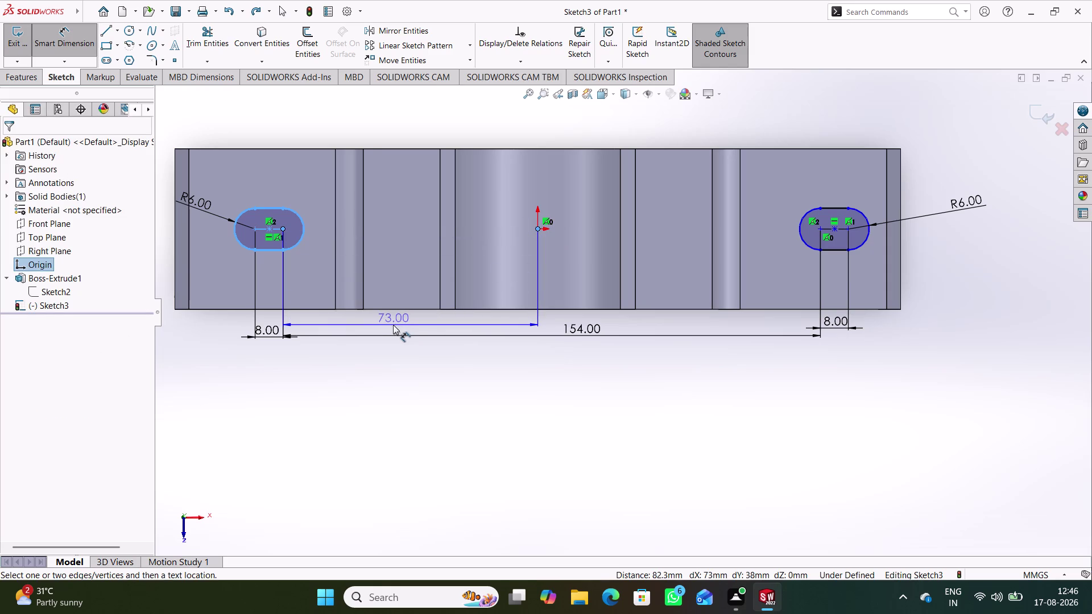
click(402, 325)
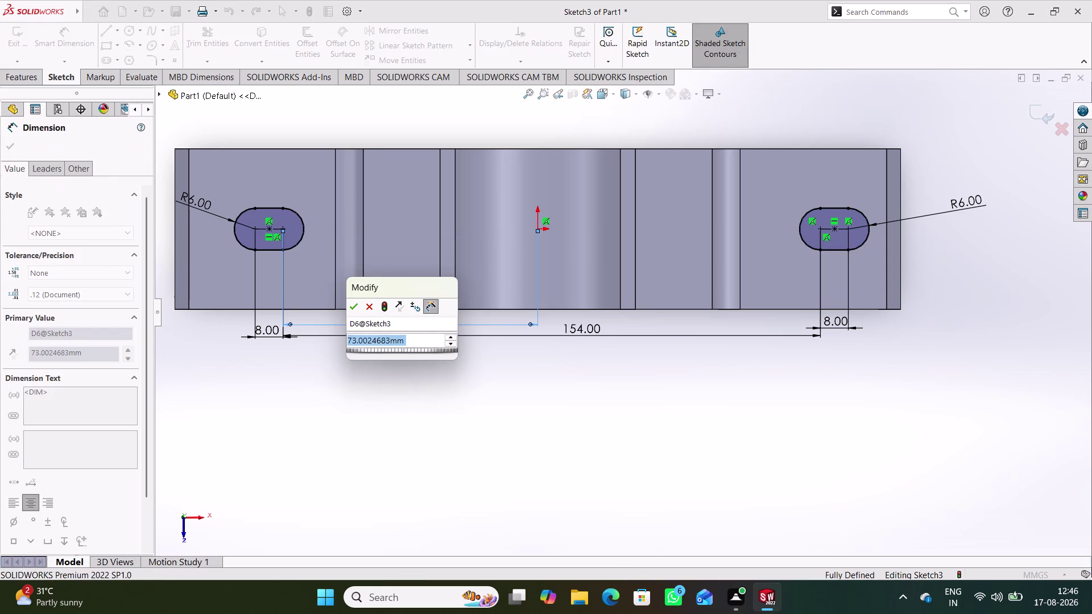
text(154)
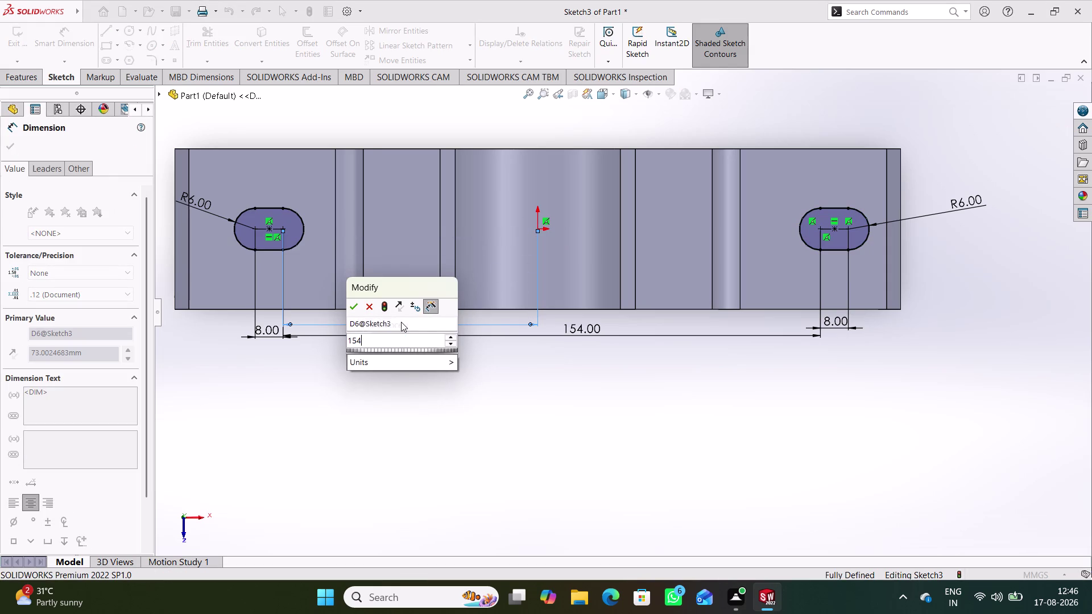
text(/2)
key(Return)
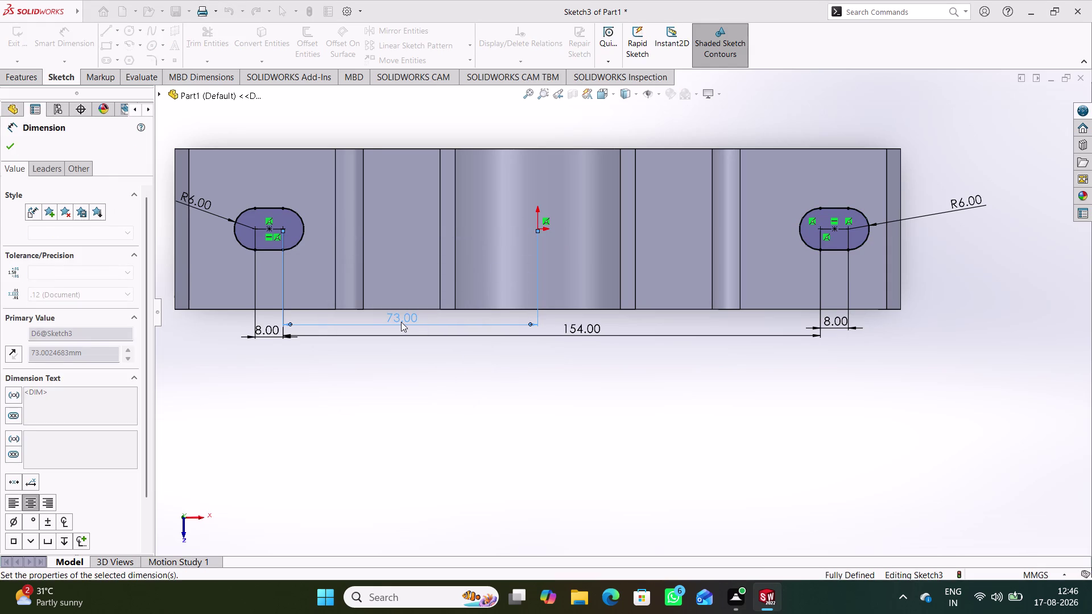
click(458, 410)
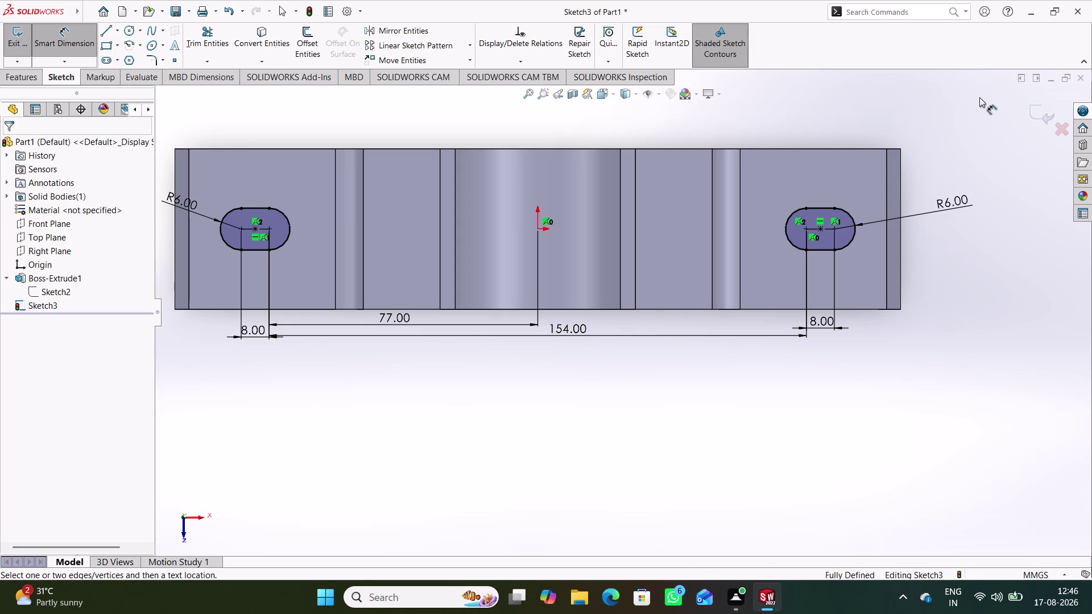
Cut both slots through the base flanges with an Up To Next extrude.
click(1035, 113)
middle_drag(581, 420, 575, 386)
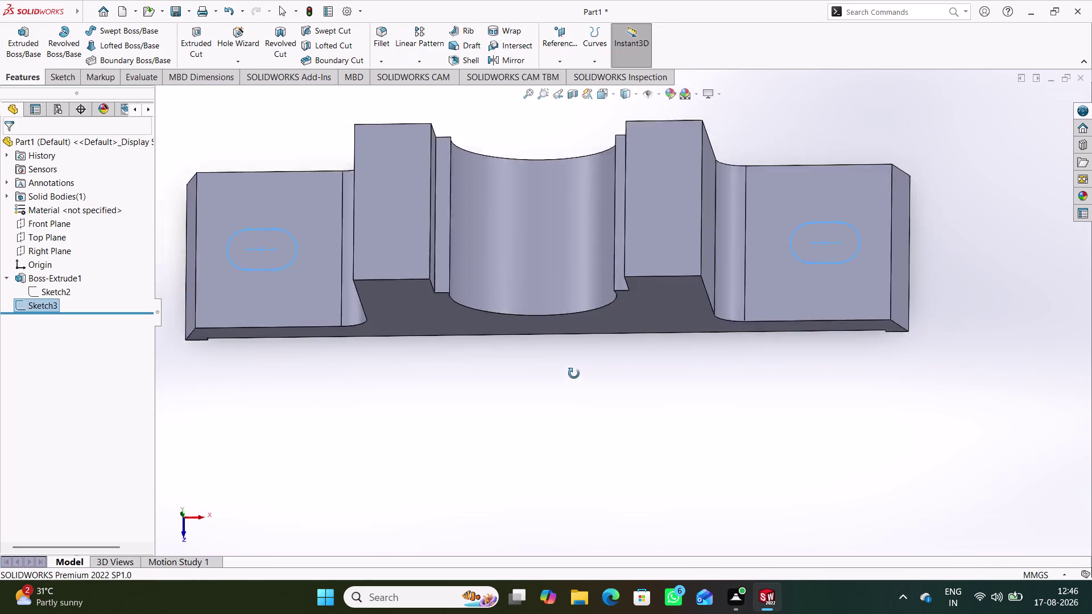
middle_drag(576, 386, 535, 280)
click(195, 40)
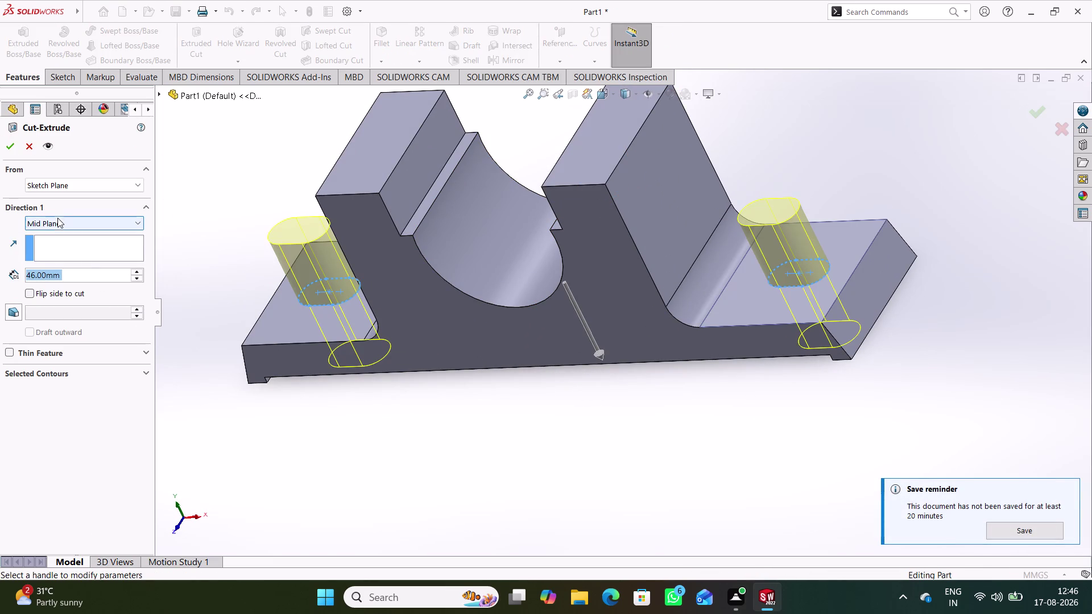
click(140, 227)
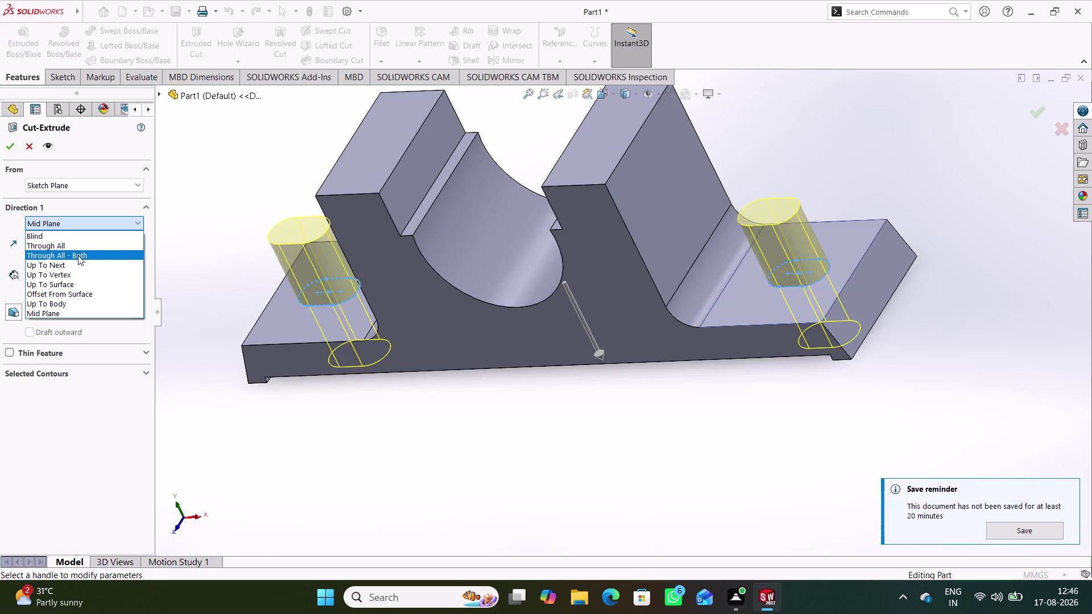
click(73, 262)
middle_drag(211, 384, 194, 336)
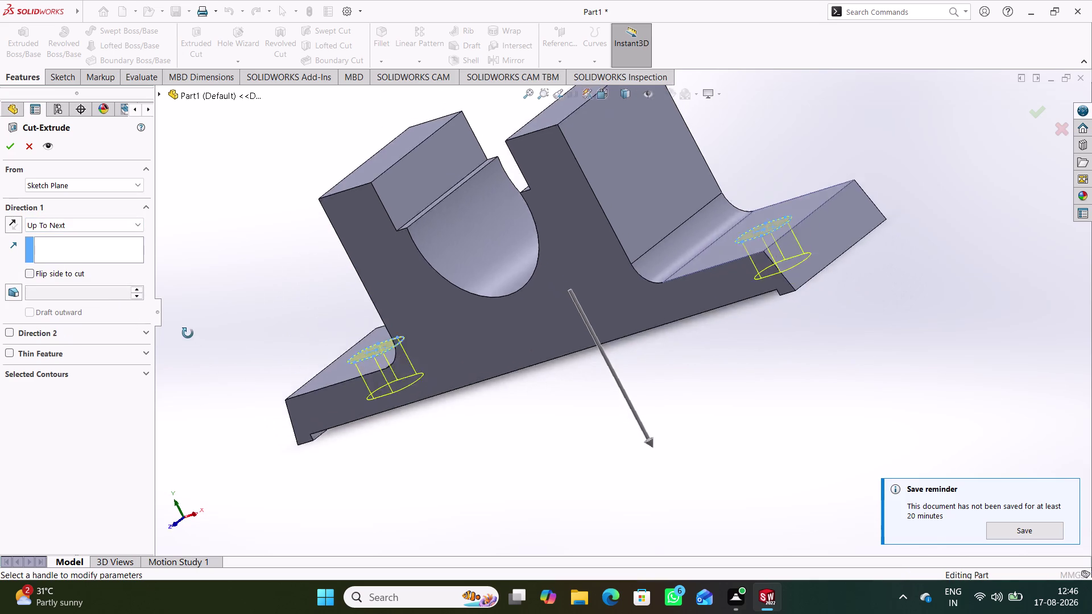
middle_drag(194, 336, 188, 352)
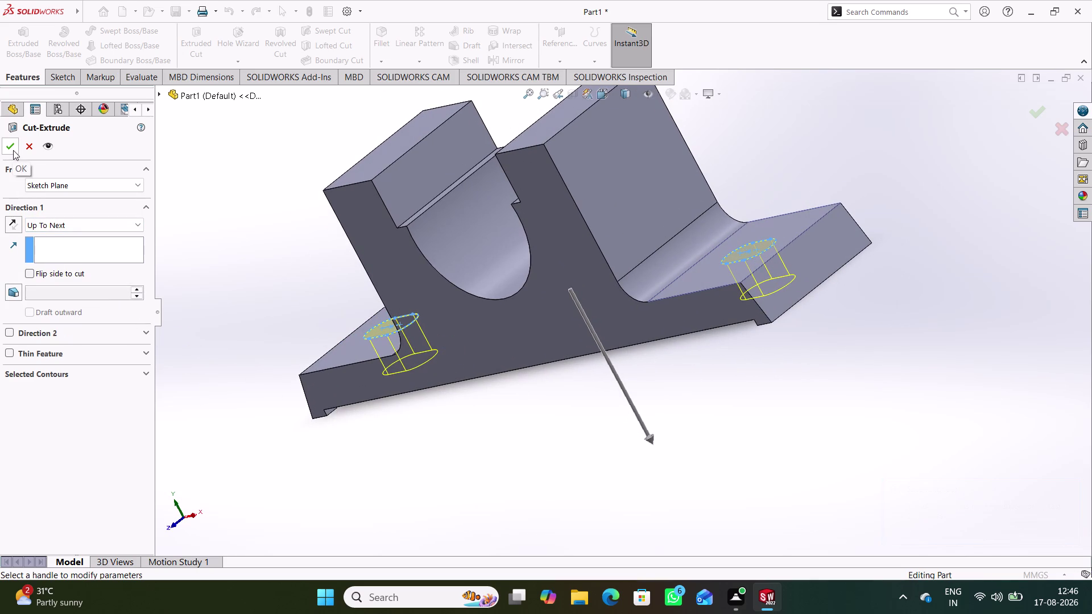
click(12, 150)
Orbit to inspect the finished slots and pick the right slot's rim edge.
middle_drag(363, 451, 300, 355)
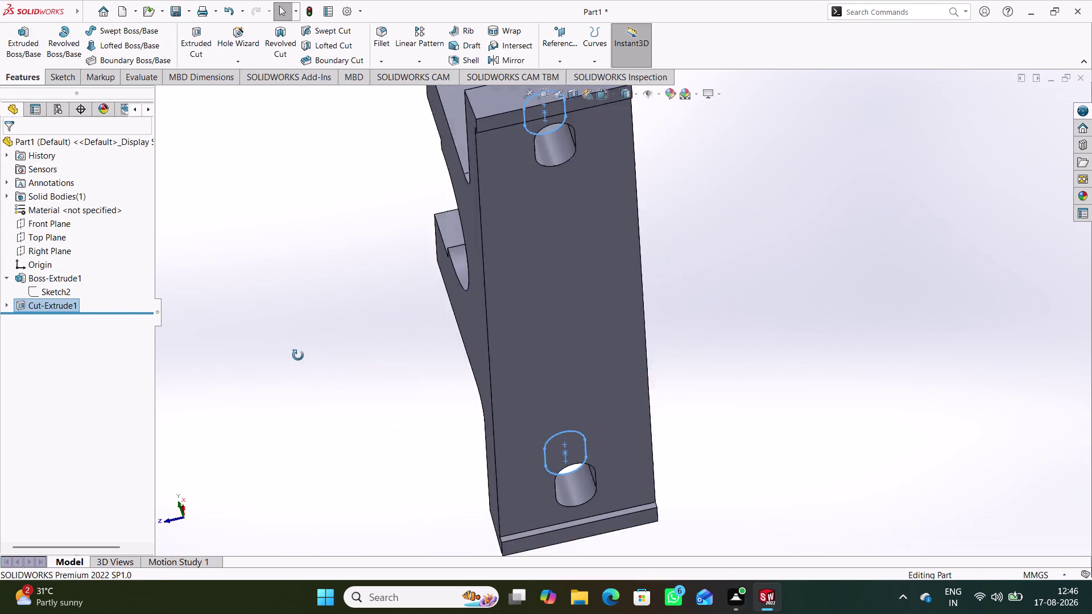
middle_drag(300, 355, 435, 422)
click(701, 385)
middle_drag(815, 349, 795, 363)
middle_drag(893, 307, 886, 330)
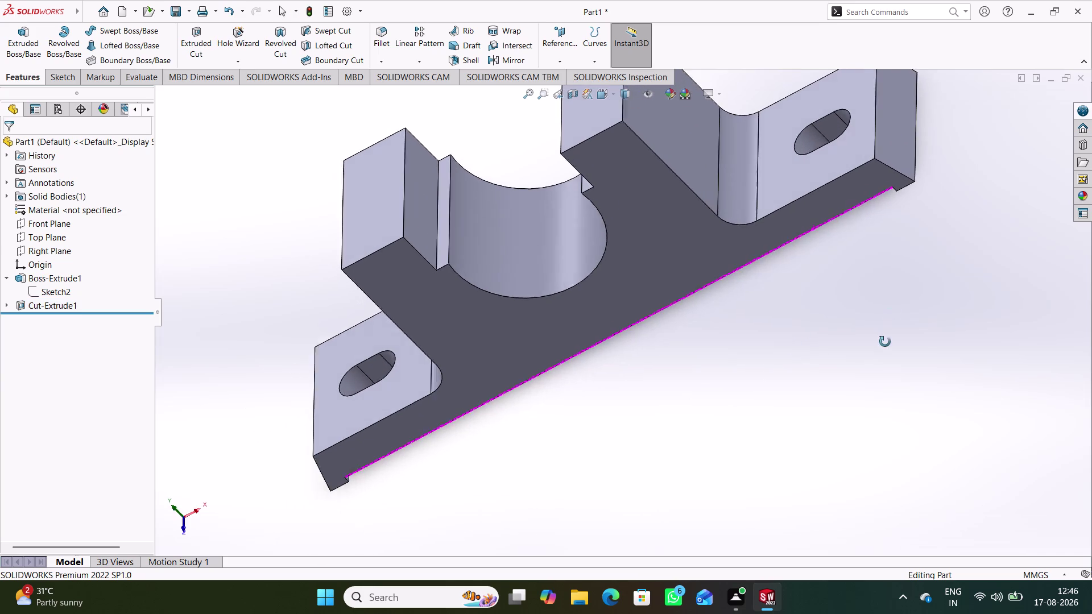
middle_drag(886, 331, 909, 270)
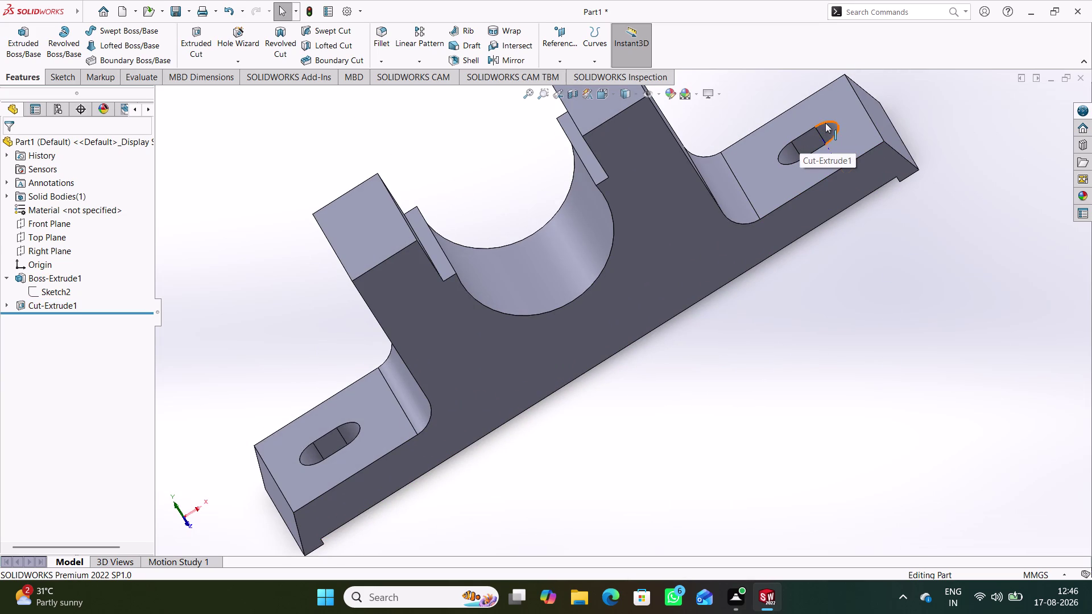
click(825, 122)
Start a chamfer on the right slot's rim edges with a 1 mm distance.
click(945, 87)
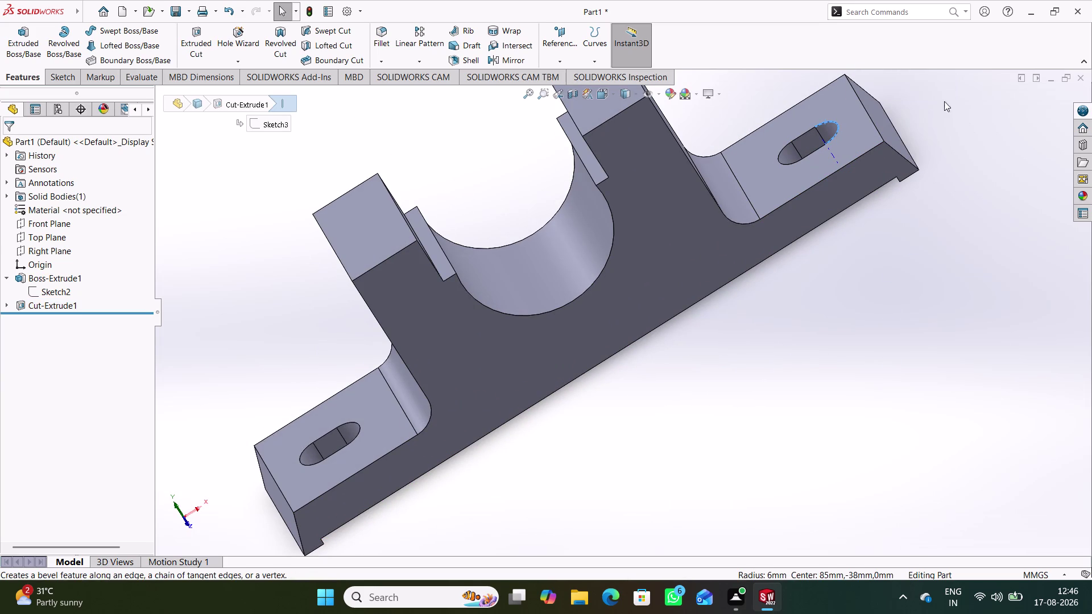
middle_drag(830, 249, 788, 151)
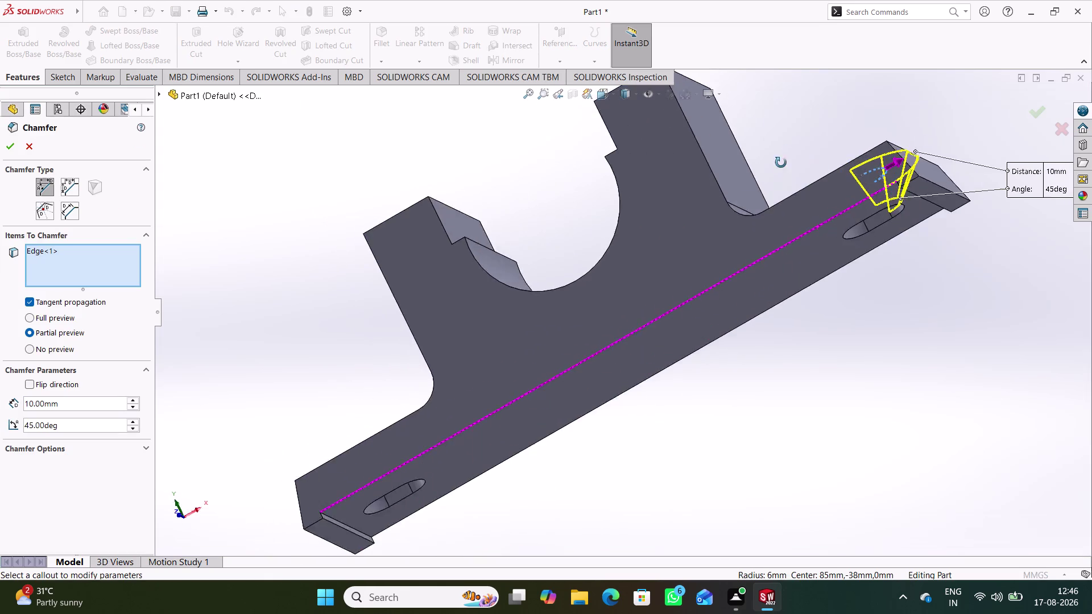
middle_drag(788, 152, 837, 275)
click(817, 129)
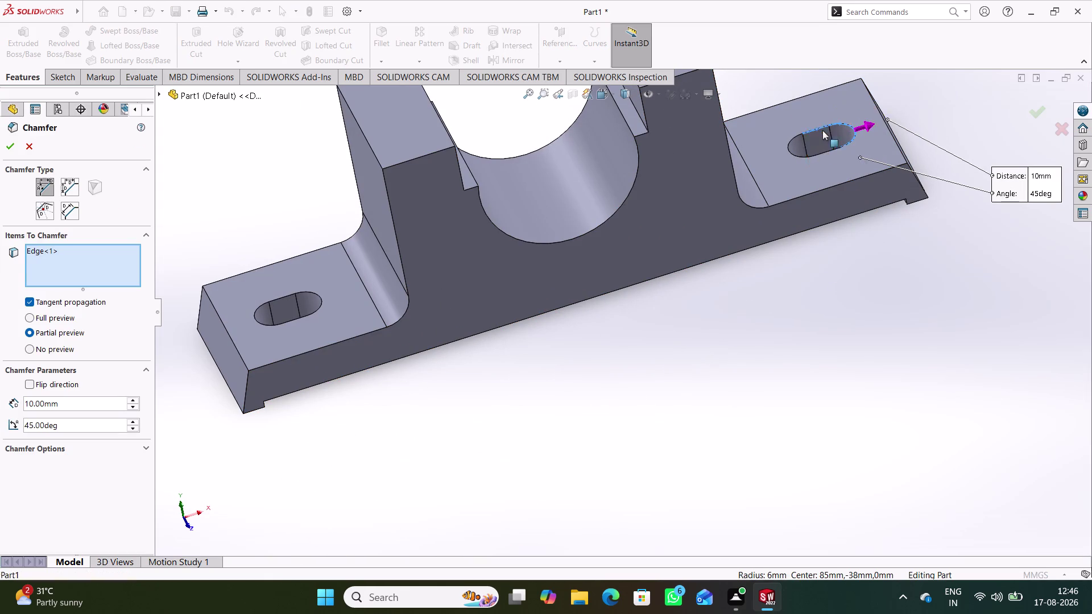
scroll(up, 3)
scroll(down, 3)
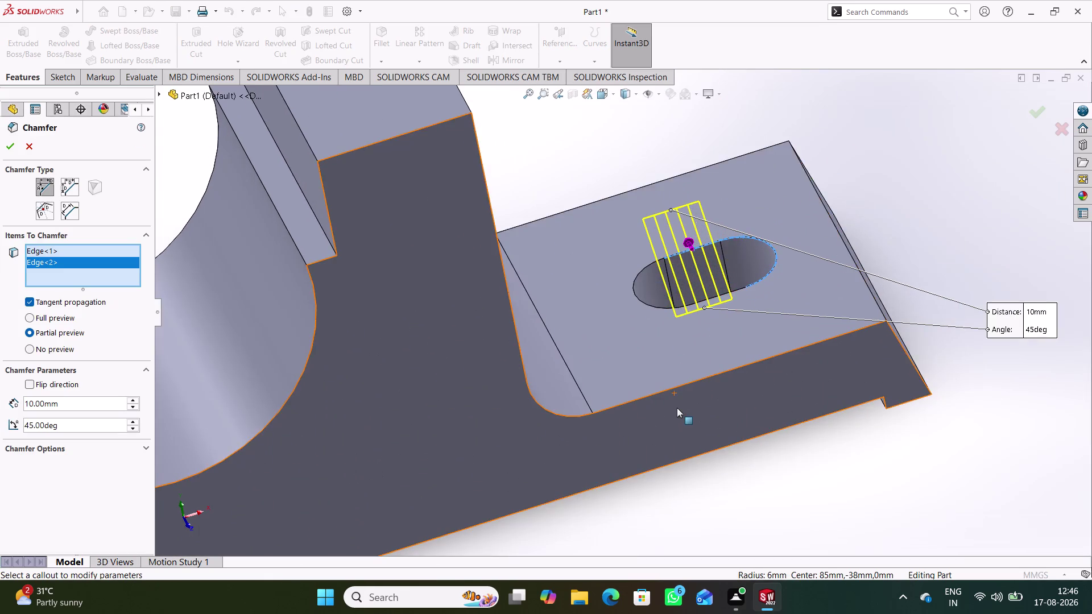
middle_drag(676, 408, 636, 395)
click(730, 288)
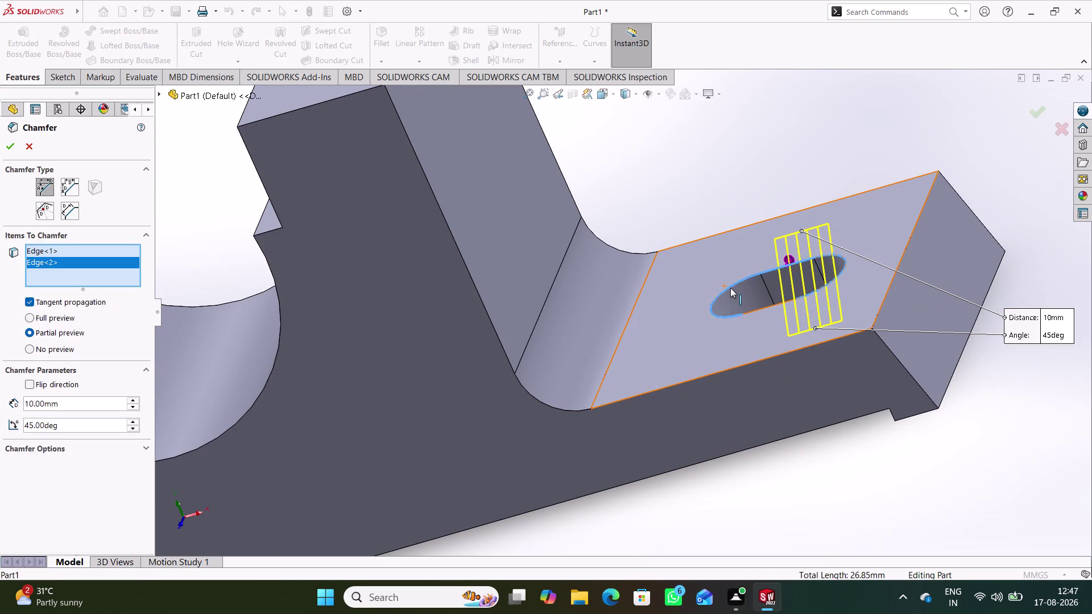
click(768, 307)
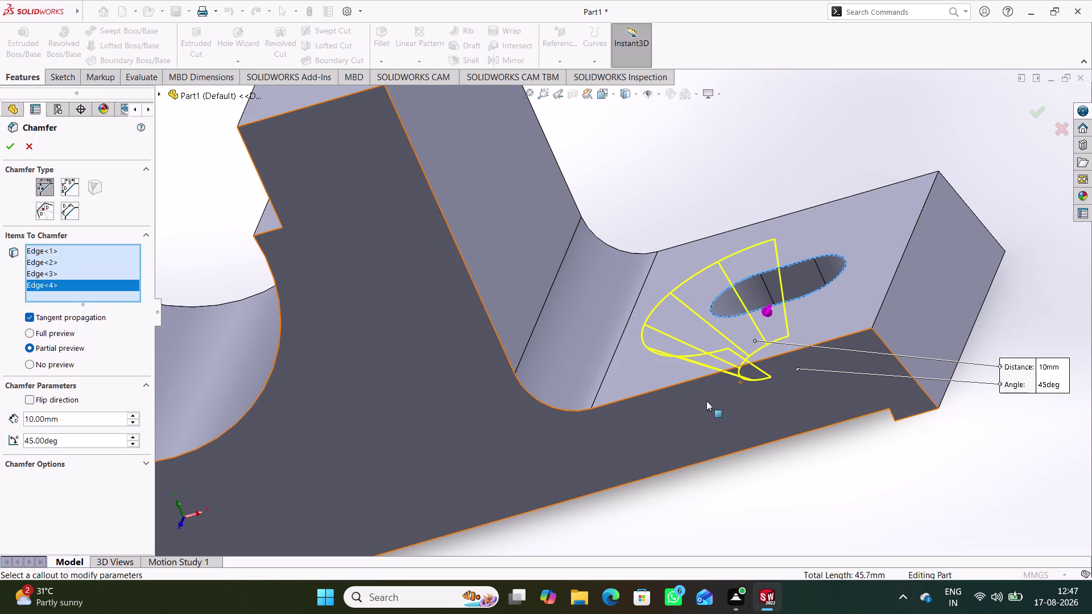
drag(70, 418, 0, 418)
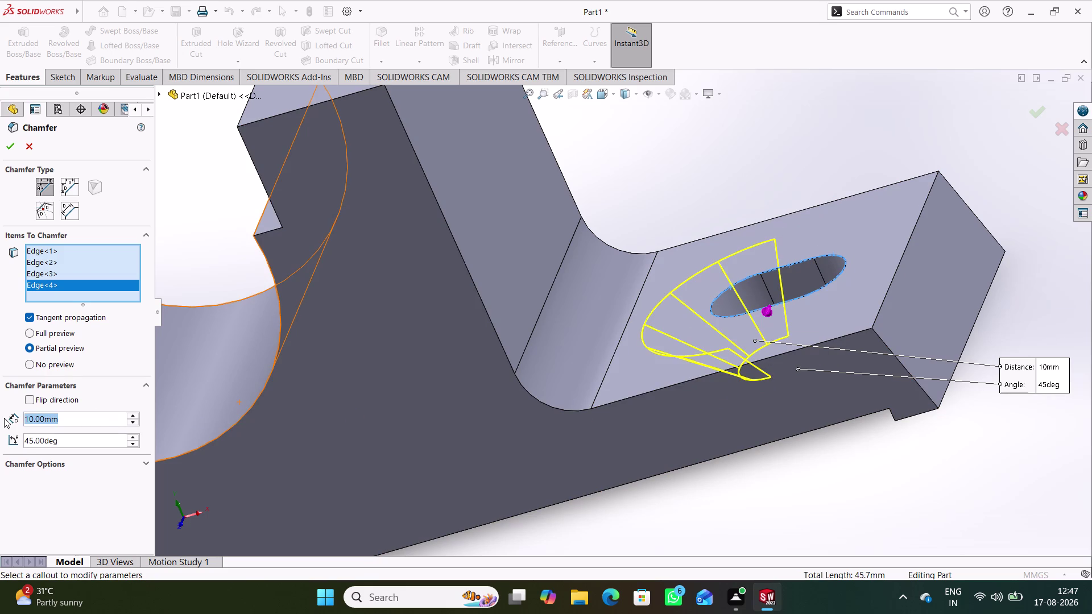
key(1)
click(221, 232)
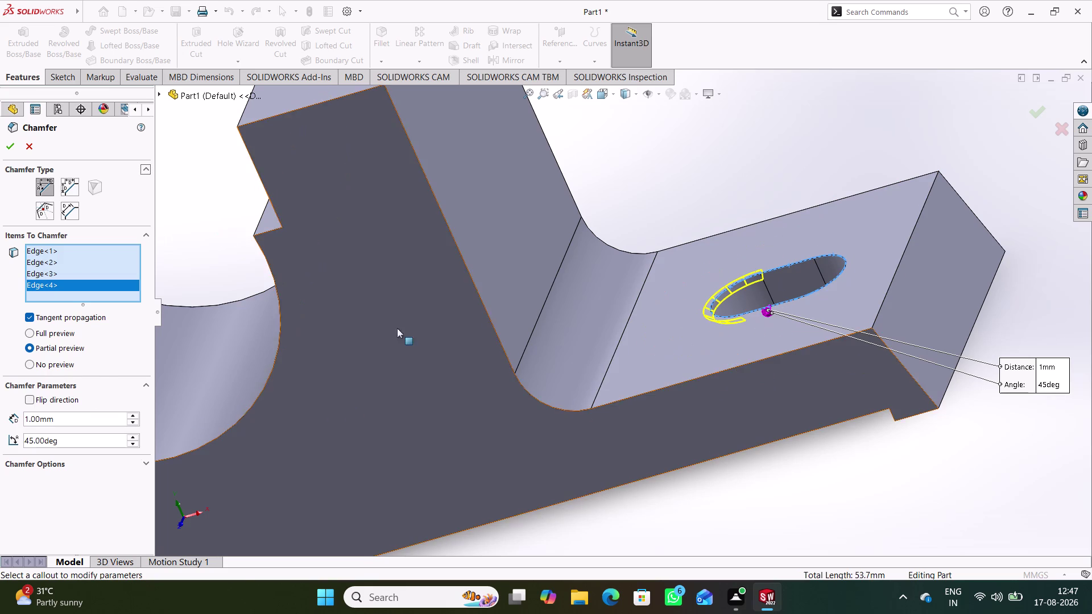
Add the left slot's four rim edges and apply the 1 mm × 45° chamfer.
middle_drag(757, 451, 807, 439)
scroll(up, 3)
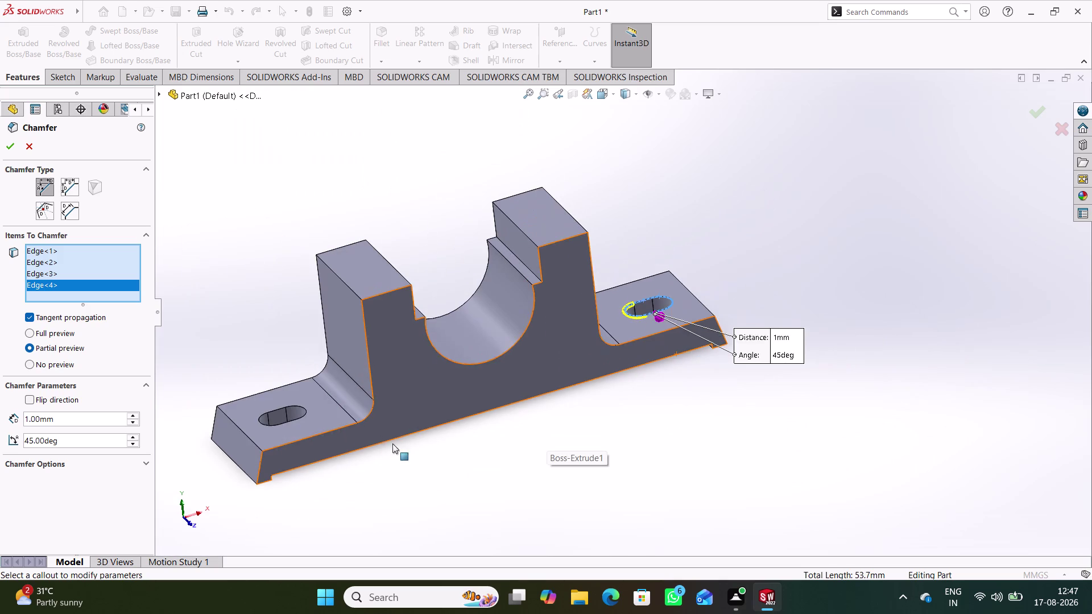
scroll(down, 3)
scroll(down, 3)
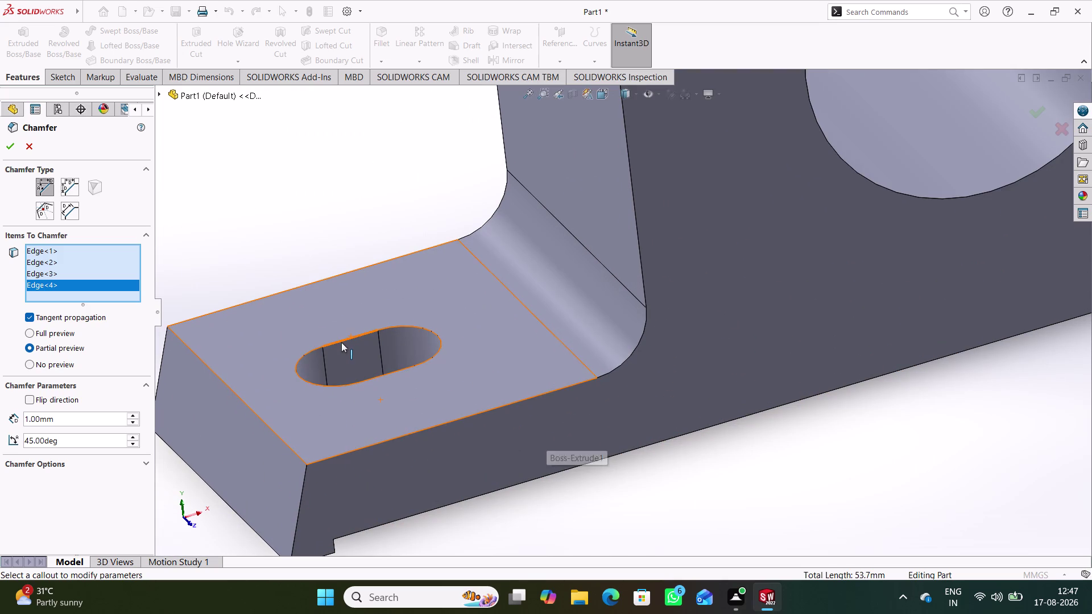
click(341, 343)
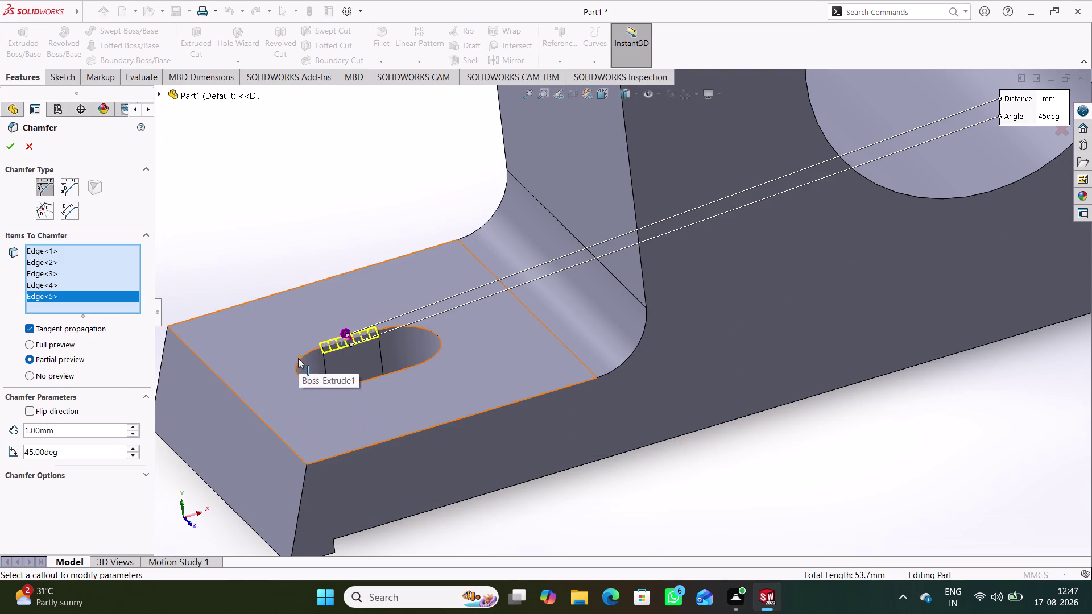
click(298, 361)
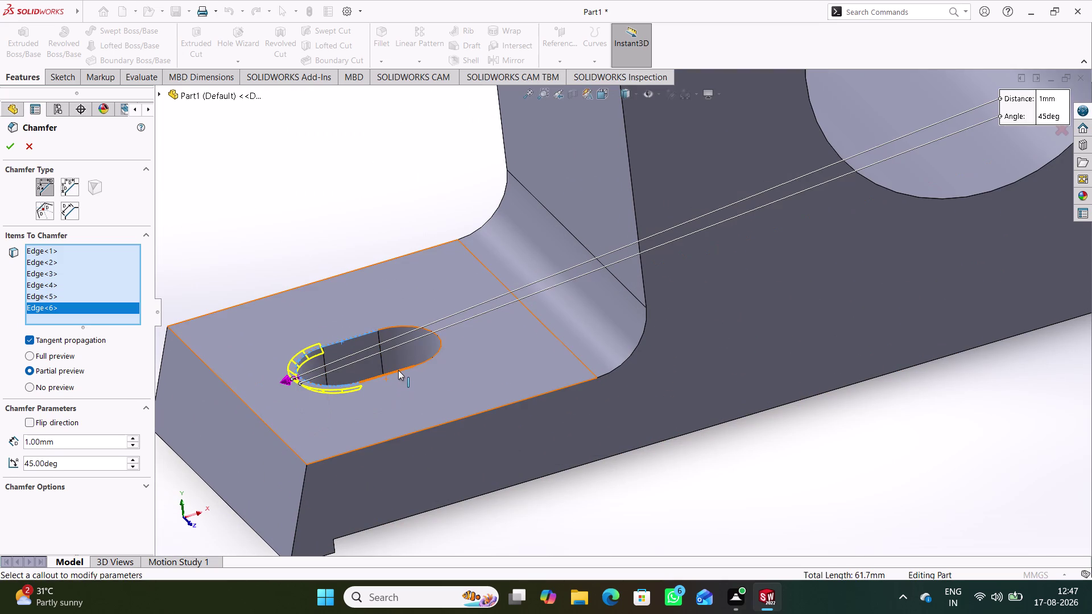
click(398, 369)
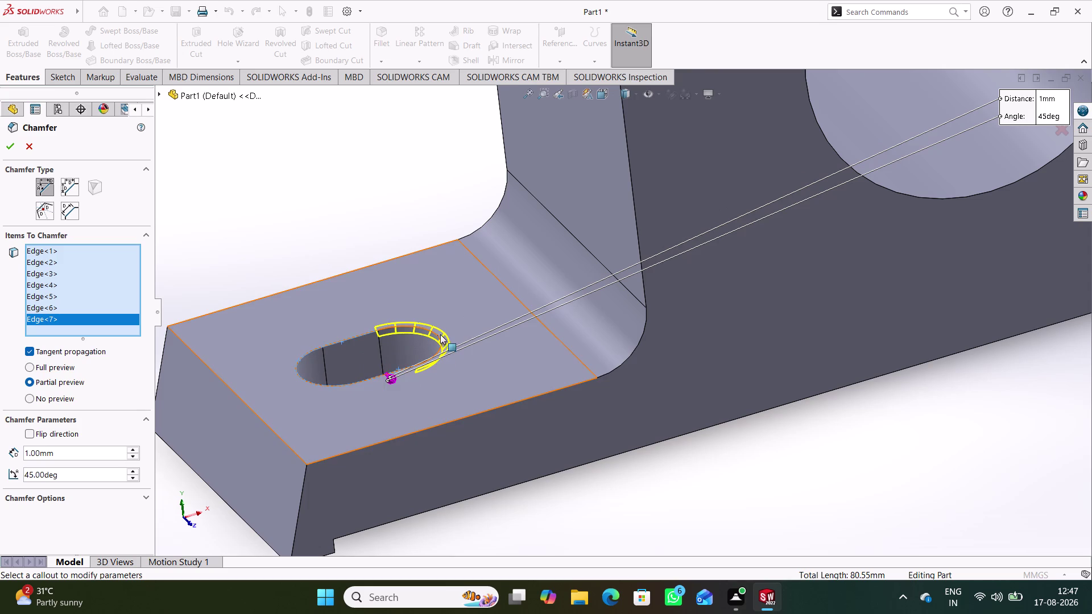
click(434, 335)
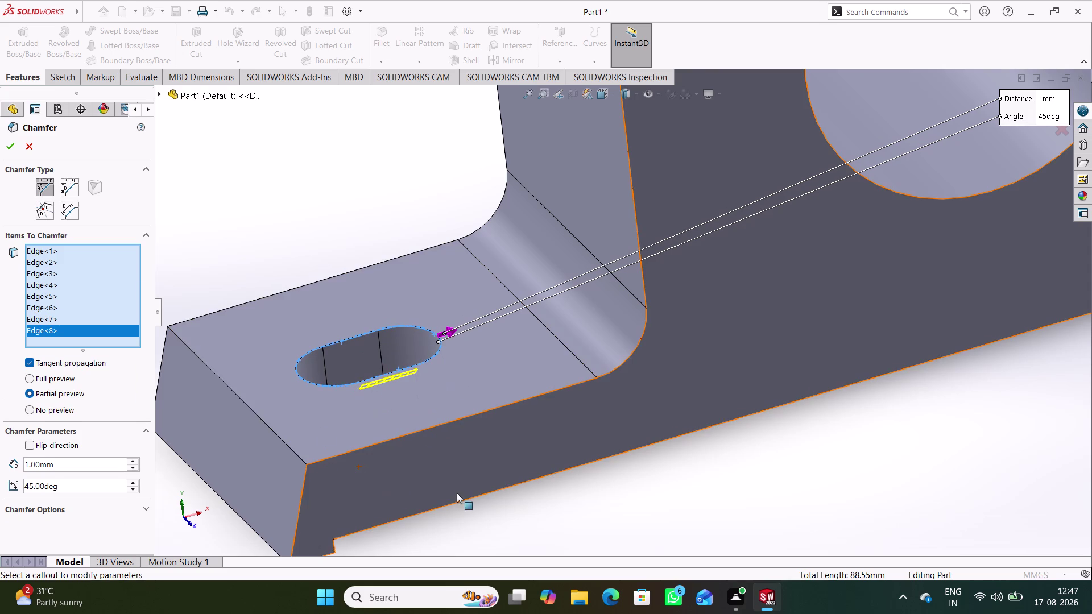
middle_drag(509, 501, 550, 507)
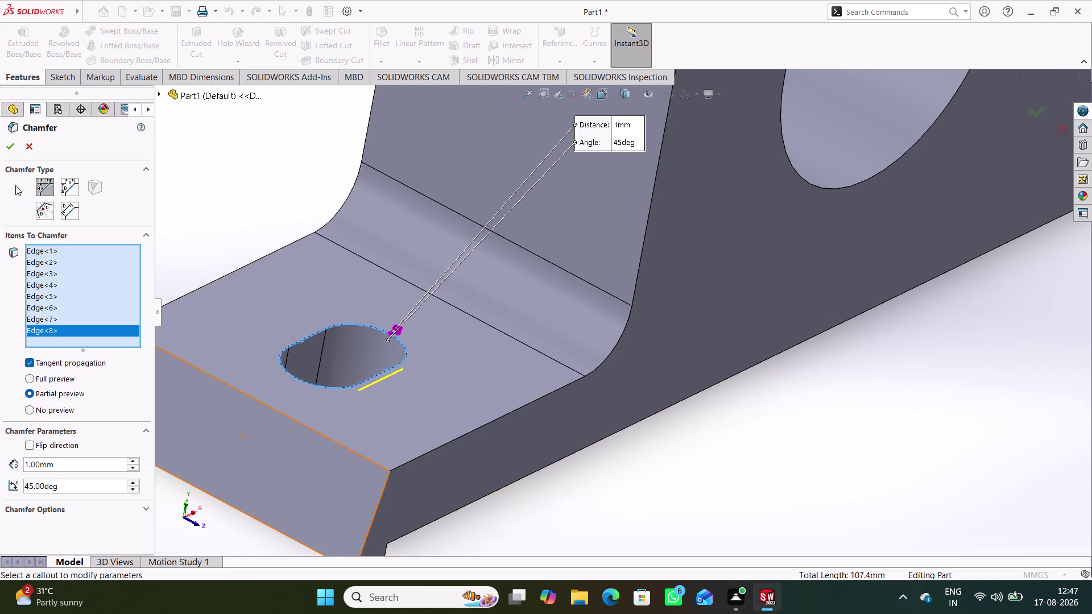
click(8, 144)
Orbit around the chamfered slots to inspect them from several angles.
scroll(up, 3)
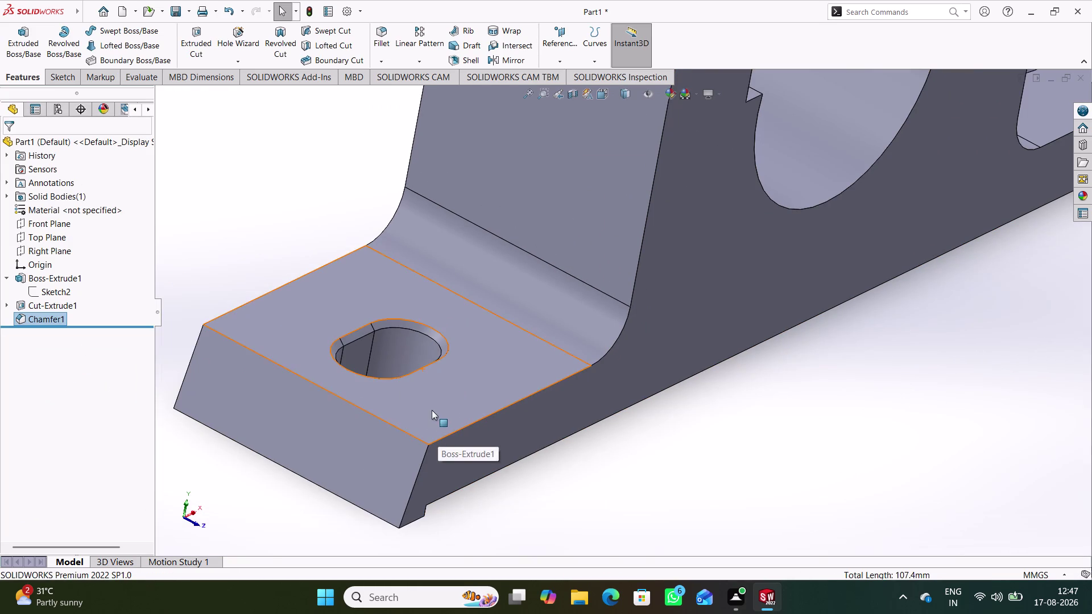
middle_drag(432, 410, 356, 441)
scroll(up, 3)
scroll(down, 3)
scroll(up, 3)
scroll(down, 3)
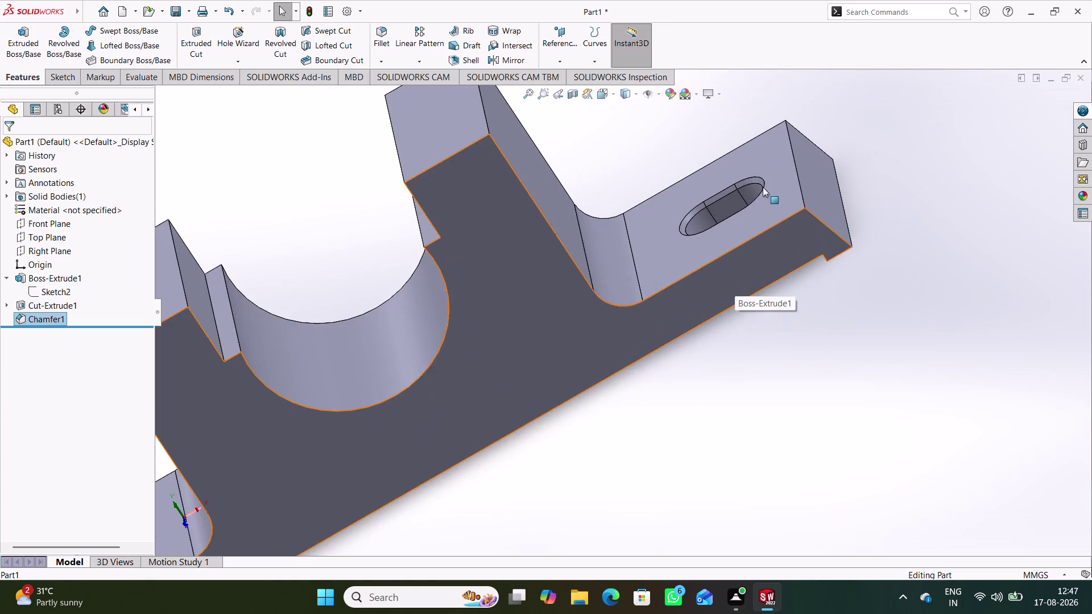
scroll(down, 3)
middle_drag(708, 259, 747, 330)
scroll(down, 3)
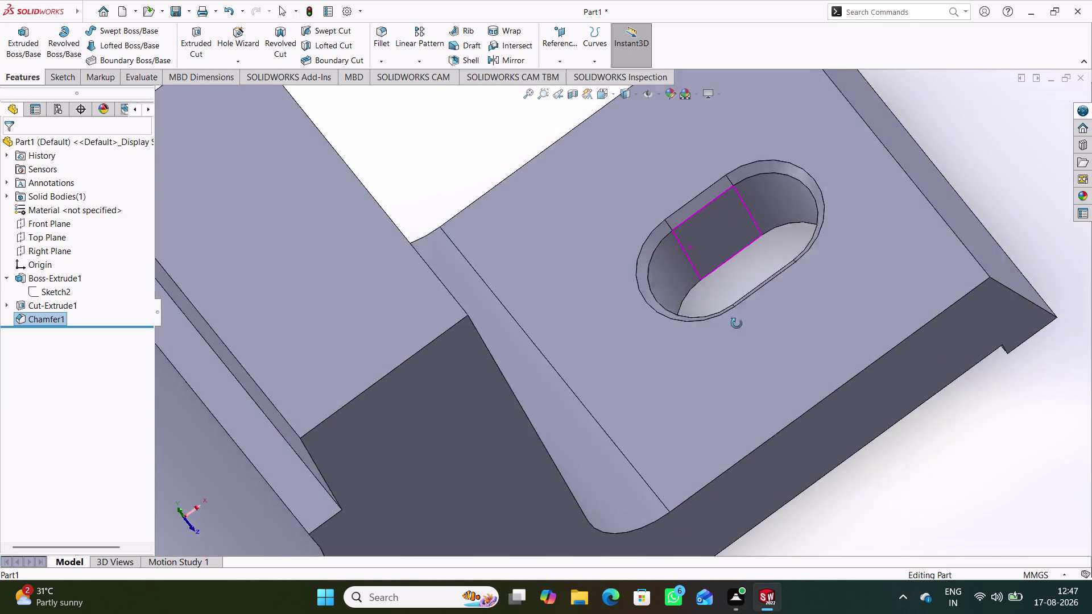
middle_drag(747, 331, 701, 293)
scroll(up, 3)
middle_drag(460, 368, 507, 303)
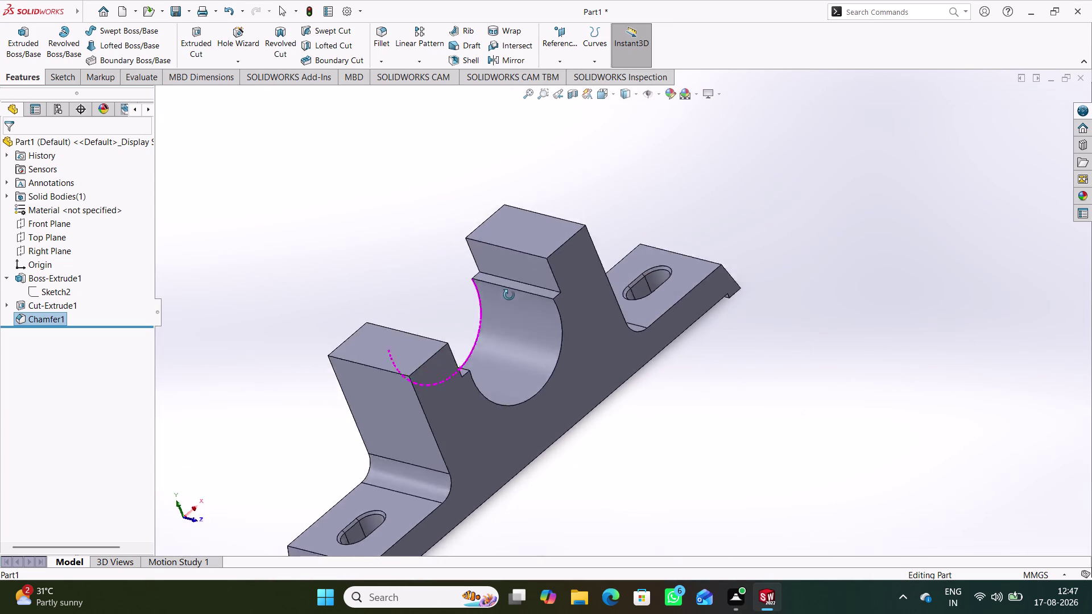
middle_drag(506, 303, 472, 423)
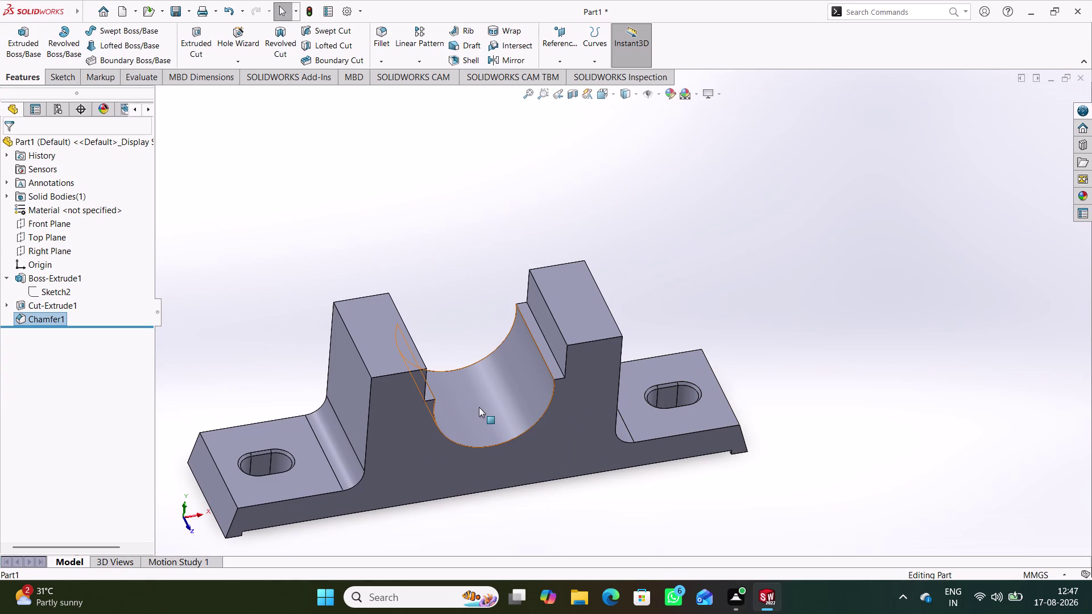
Show the base extrusion's 46 mm dimension, then orbit to the bearing seat and pick a face.
click(479, 407)
click(587, 465)
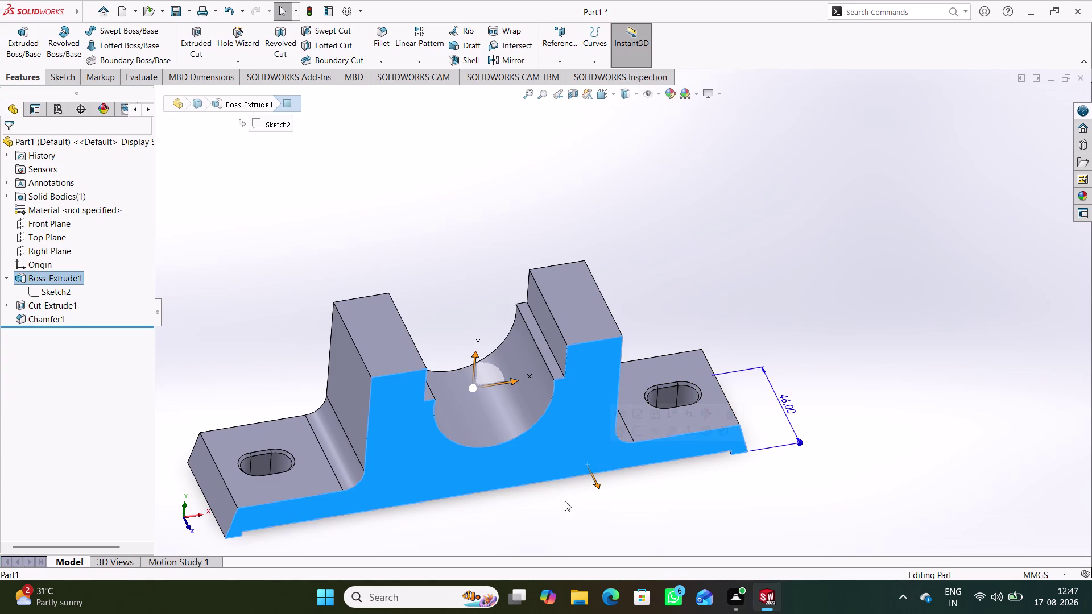
click(611, 513)
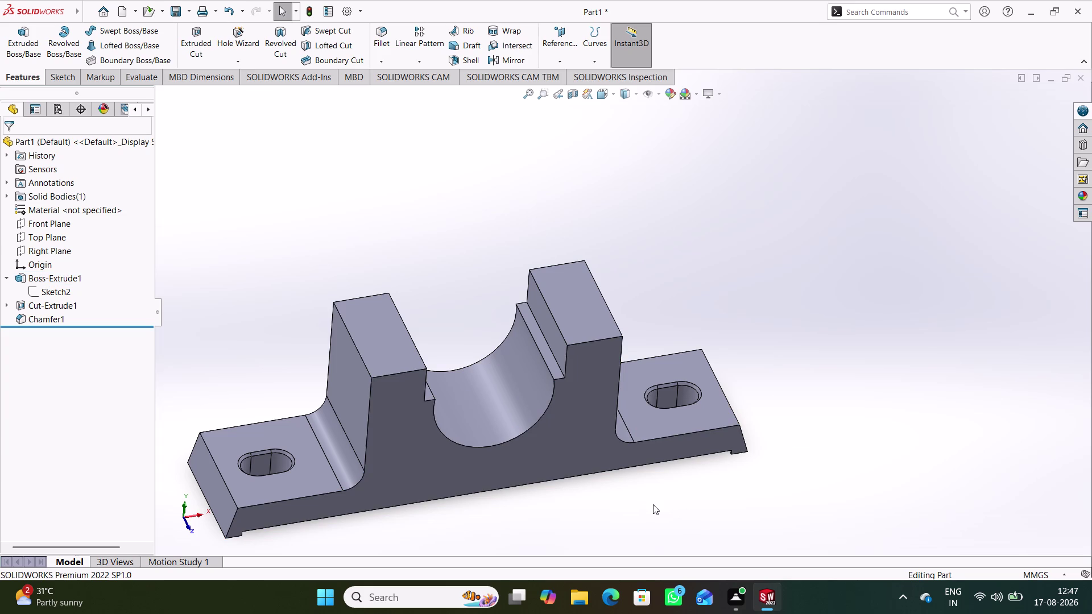
middle_drag(574, 500, 531, 390)
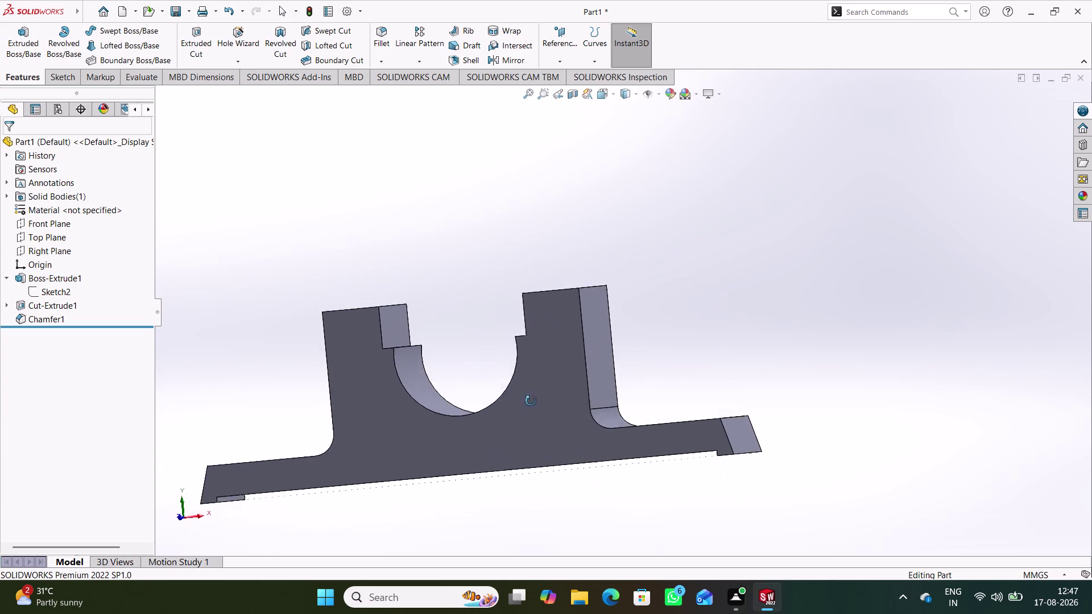
middle_drag(531, 389, 560, 480)
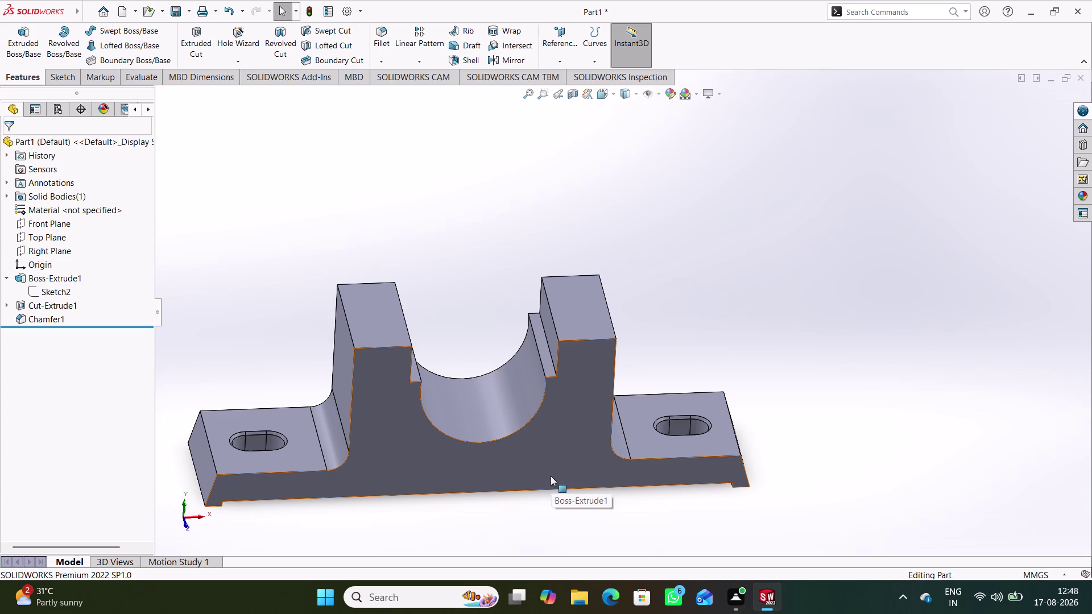
click(546, 353)
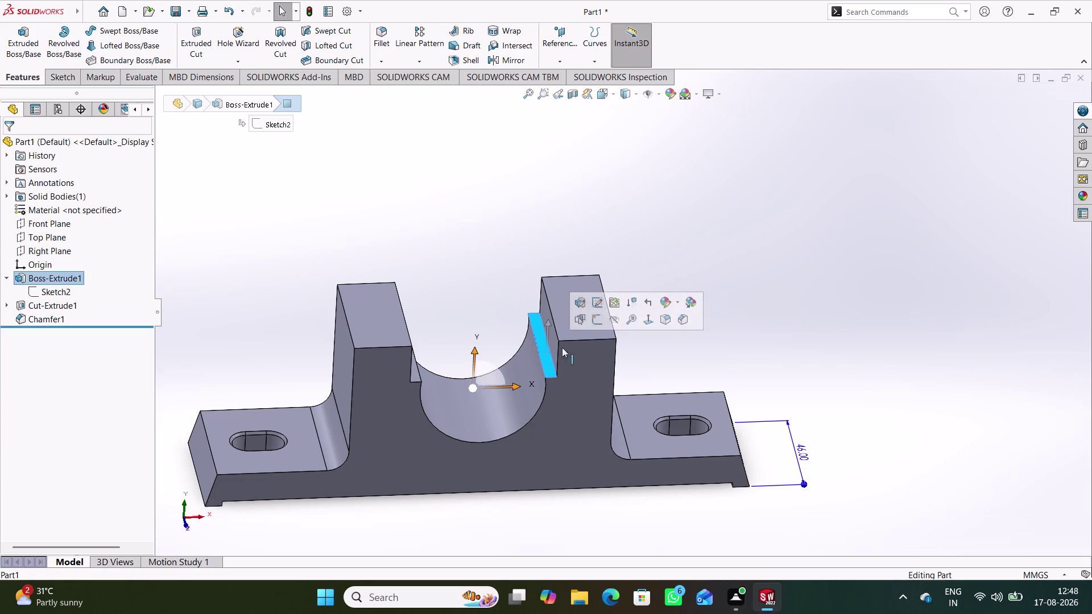
Sketch a circle centred on the origin on the bearing-seat face.
click(601, 324)
click(572, 460)
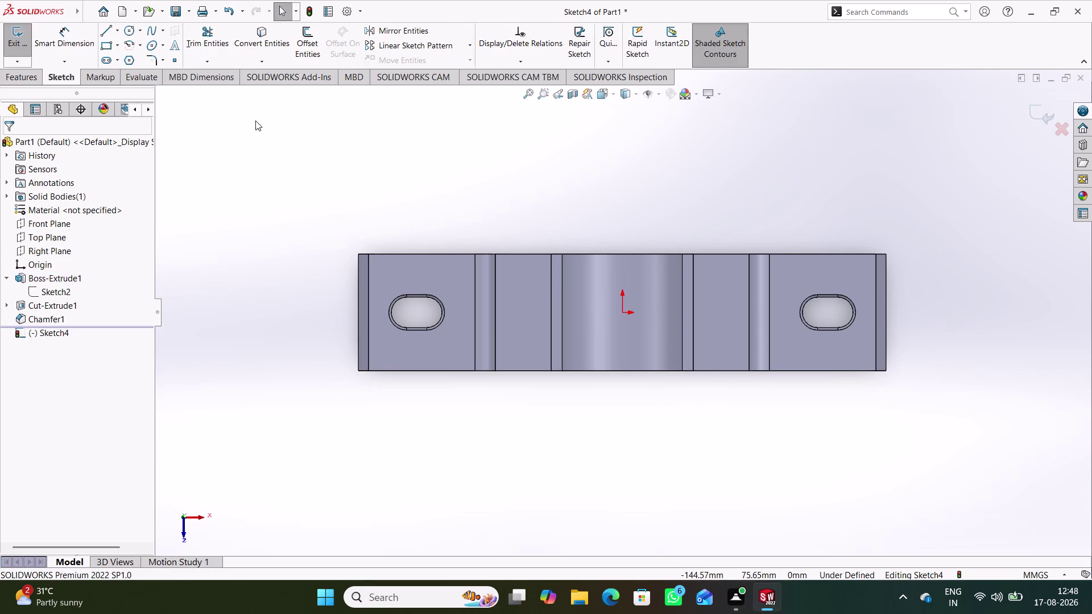
click(131, 33)
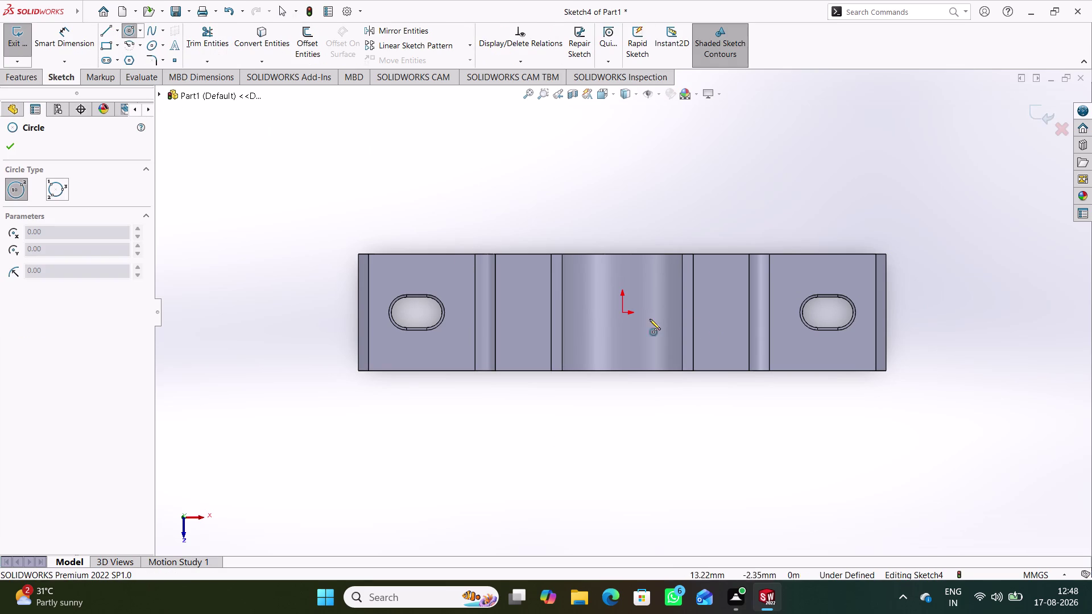
click(622, 310)
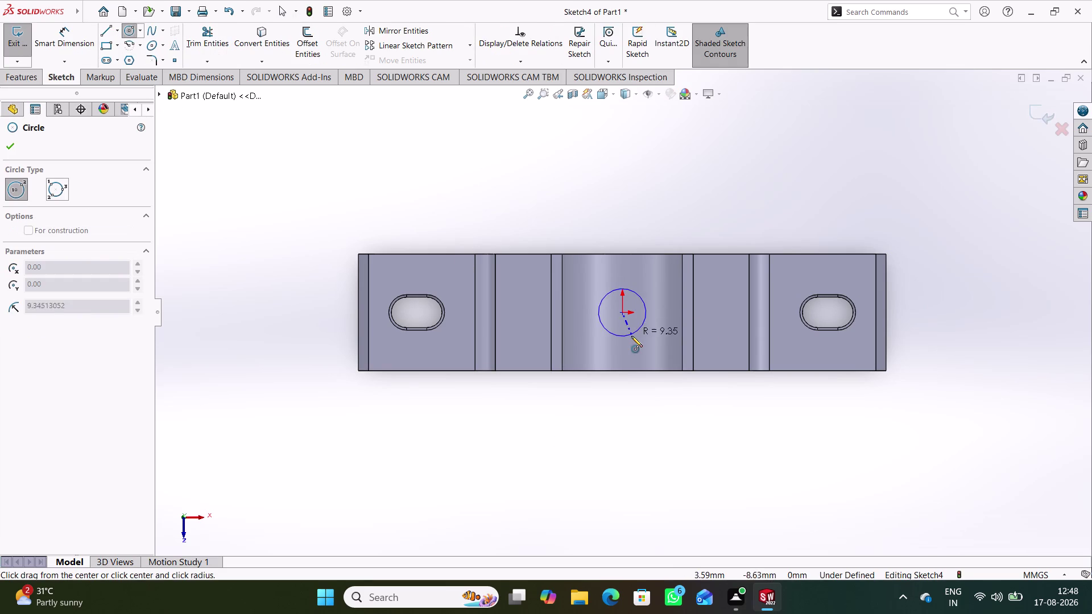
click(631, 338)
Dimension the circle to an 8 mm diameter and close the sketch.
right_drag(558, 464, 566, 313)
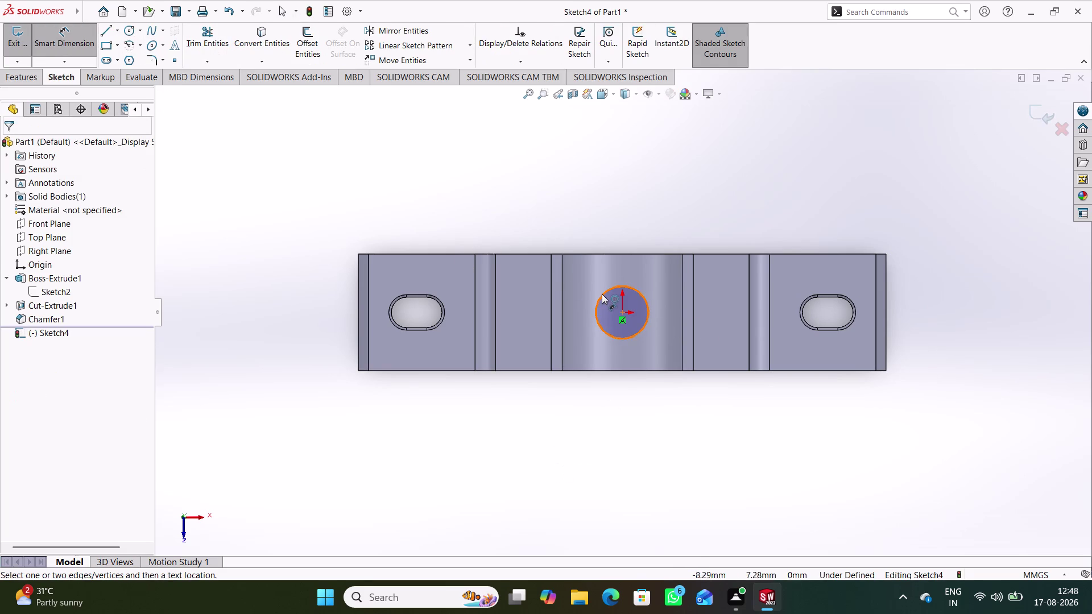
drag(601, 294, 601, 289)
click(583, 224)
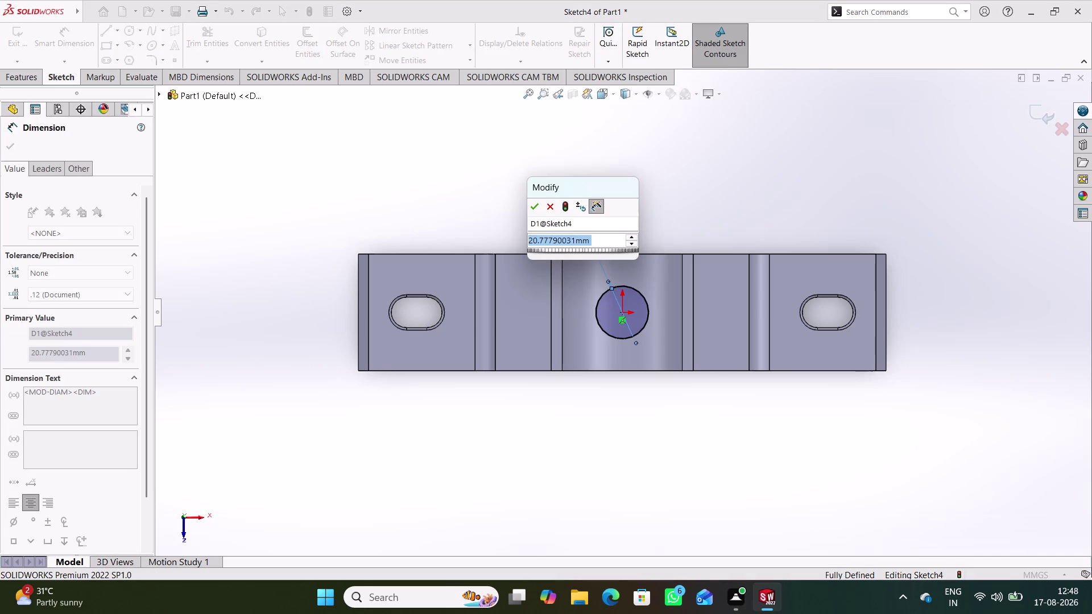
key(8)
key(Return)
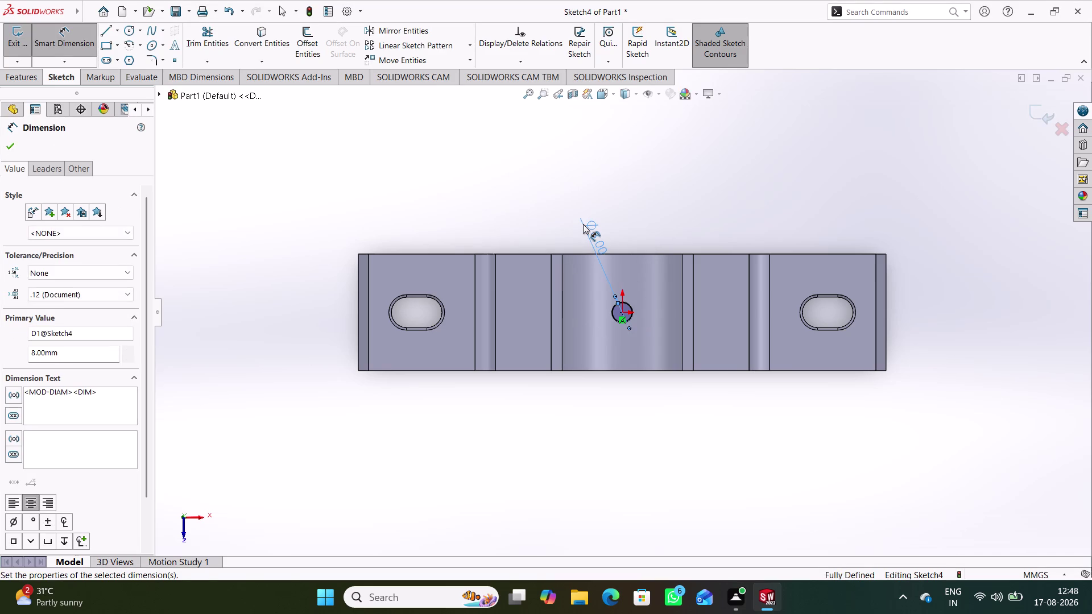
click(755, 201)
click(1031, 110)
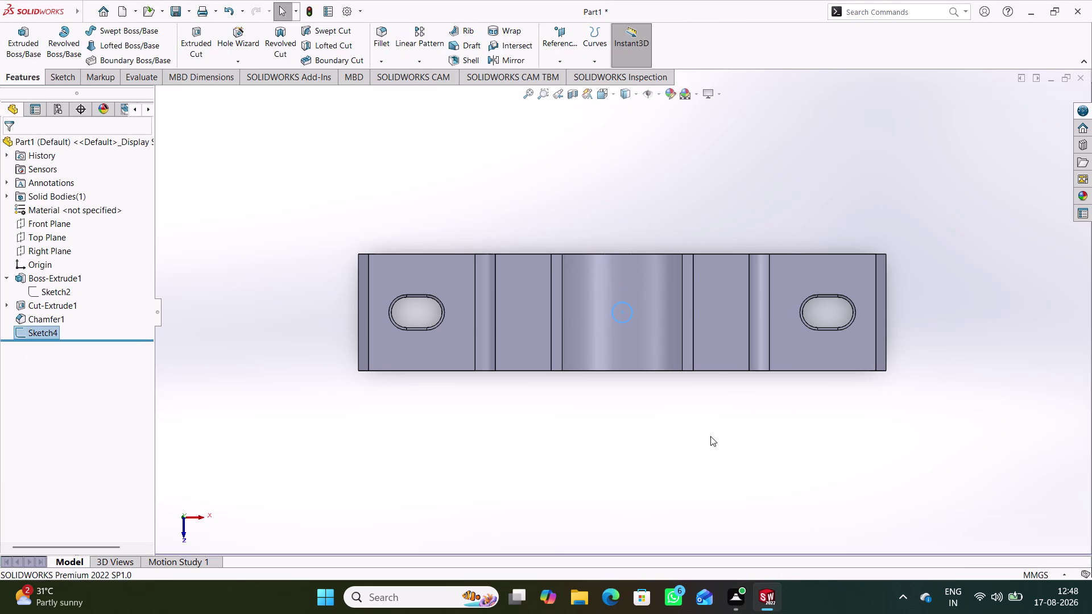
Extrude-cut the 8 mm circle with a Blind end condition at 32 mm depth.
middle_drag(680, 445, 680, 265)
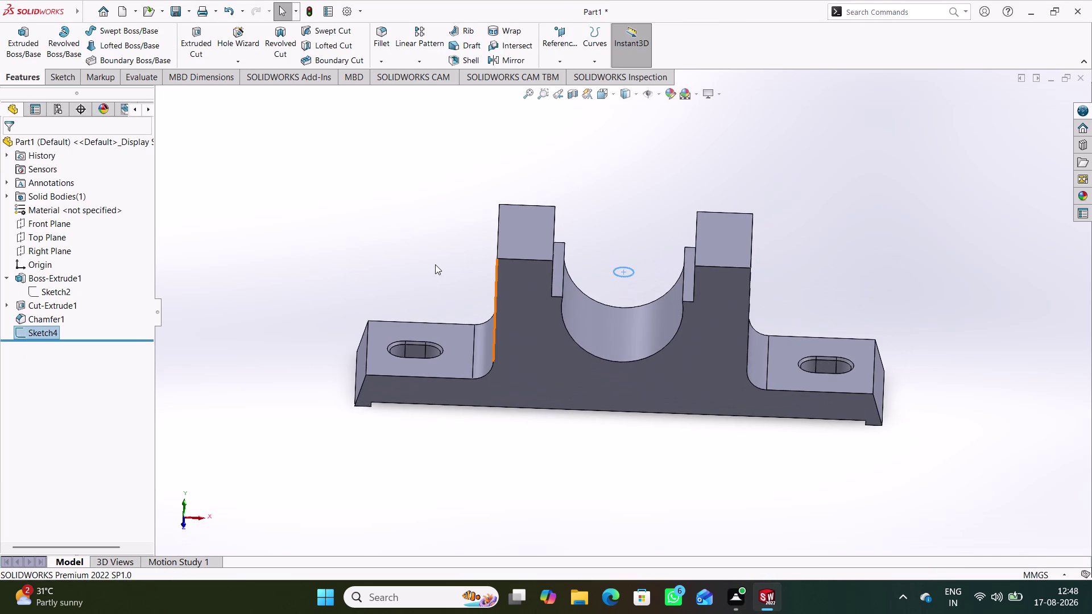
click(204, 52)
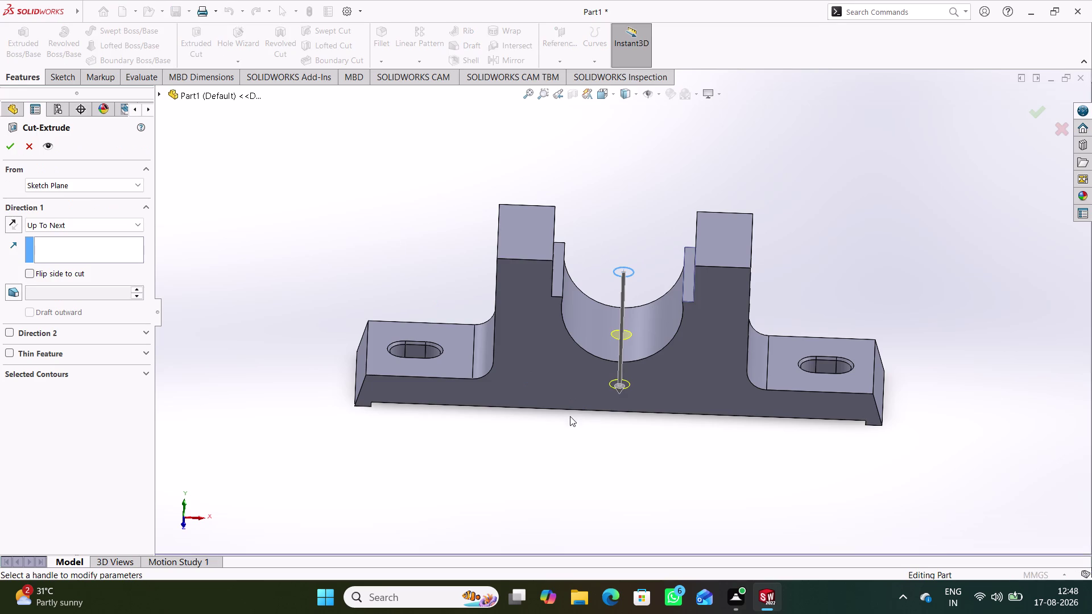
click(126, 227)
click(64, 240)
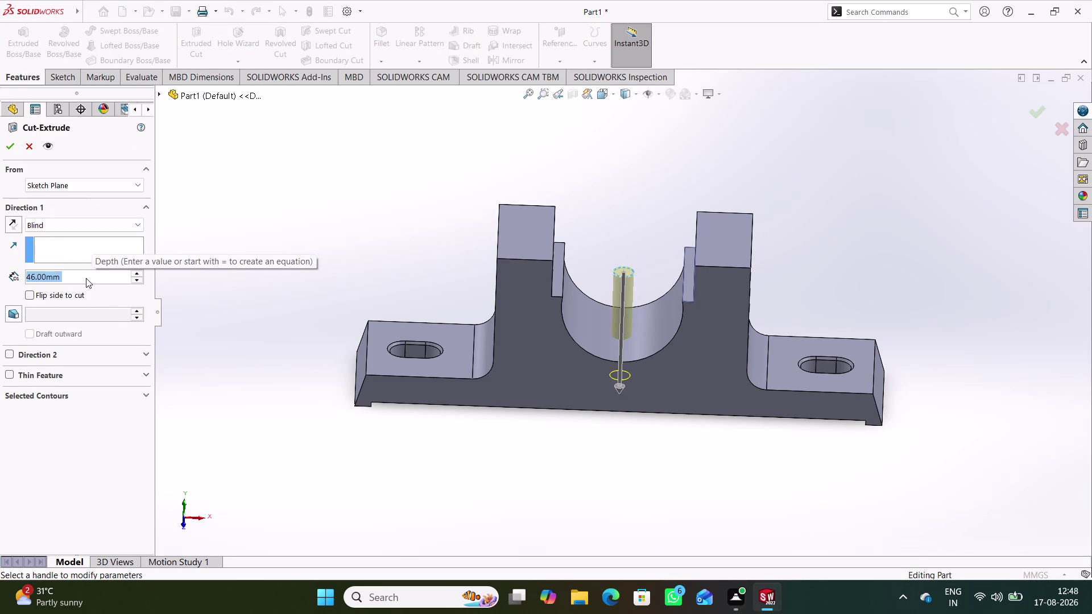
text(32)
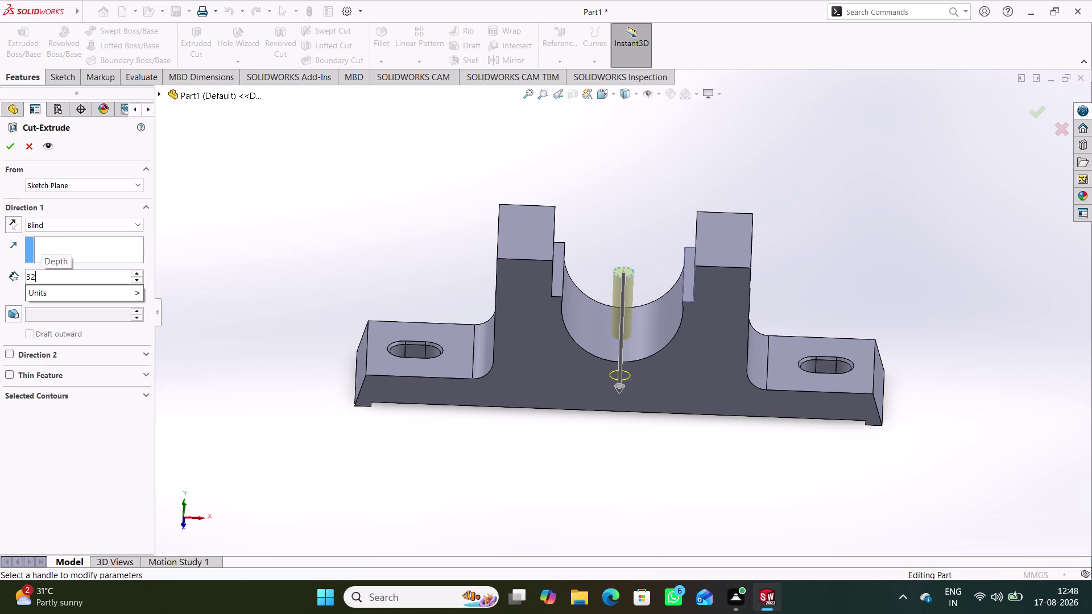
key(Return)
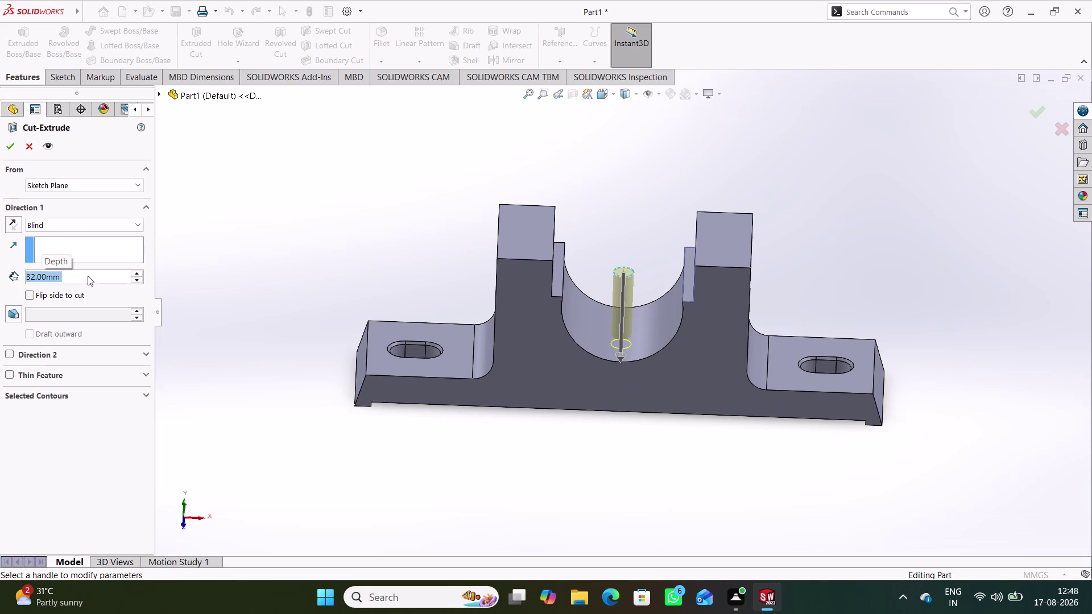
middle_drag(486, 441, 503, 368)
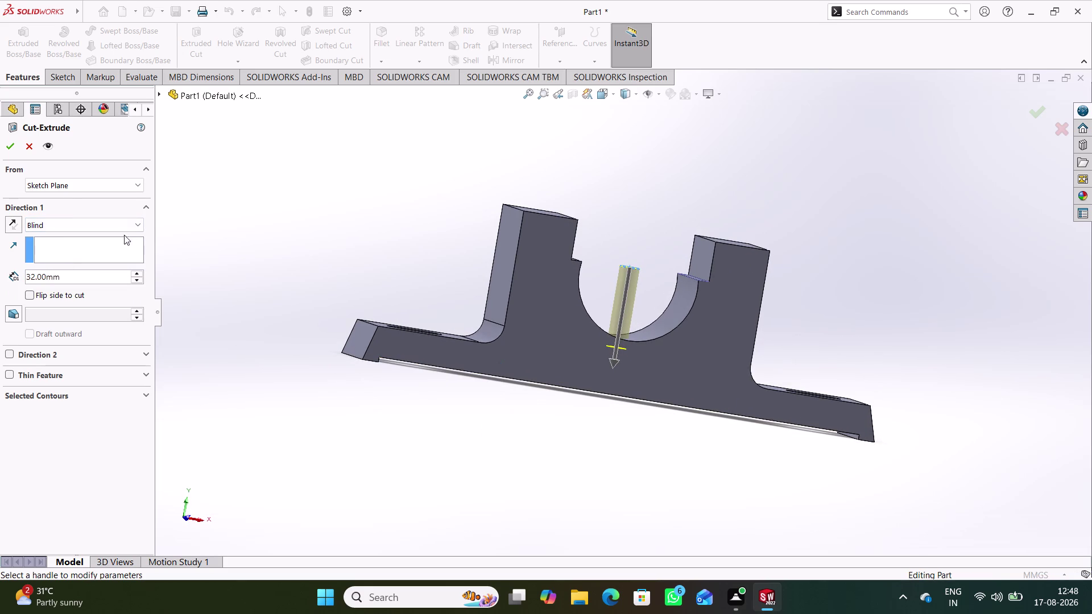
click(14, 150)
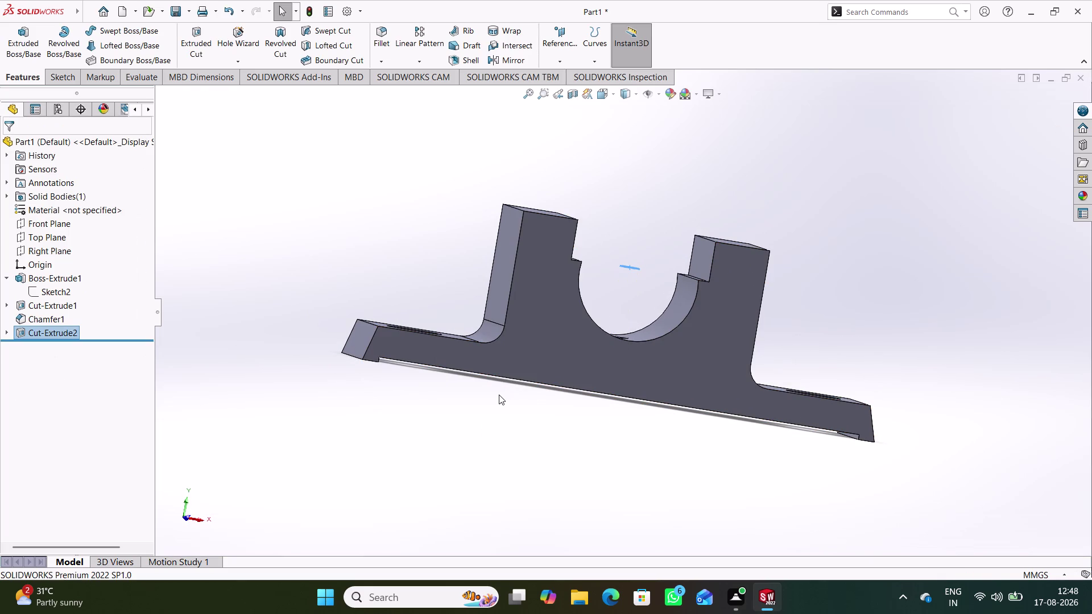
key(ctrl+1)
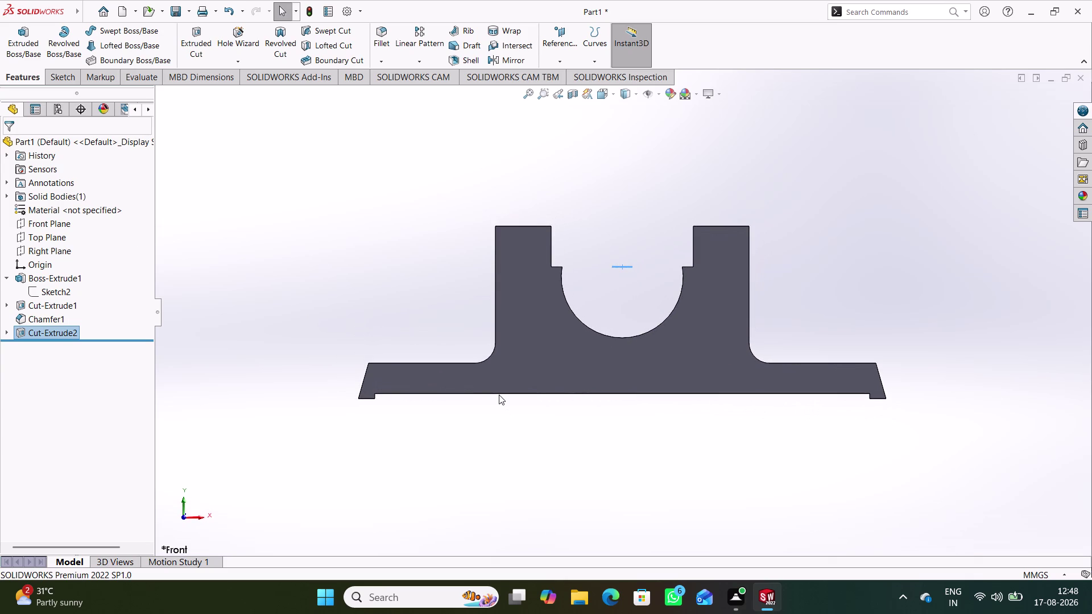
click(603, 181)
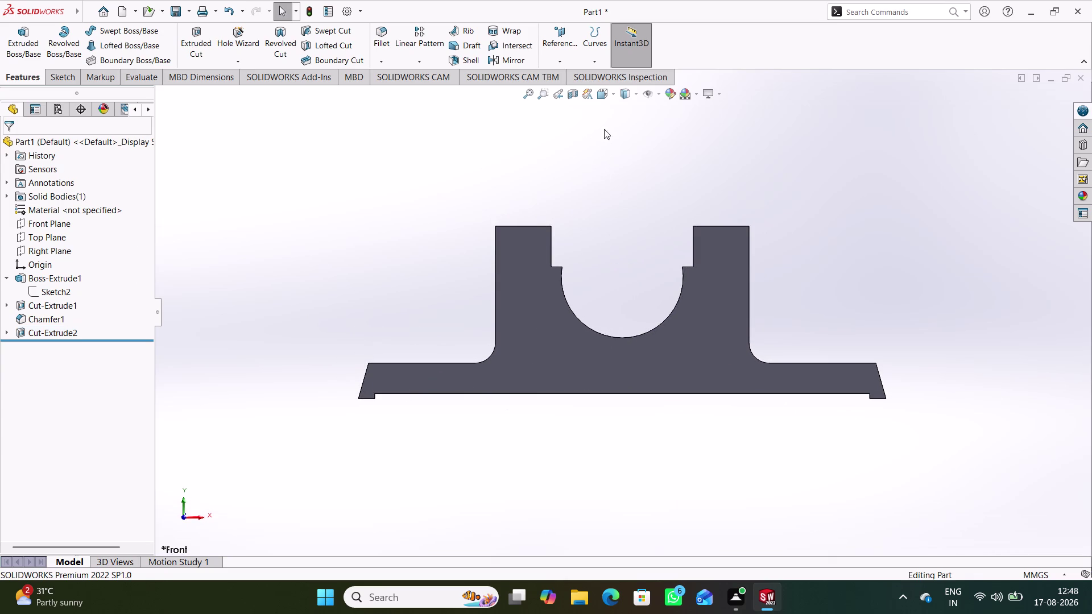
click(634, 96)
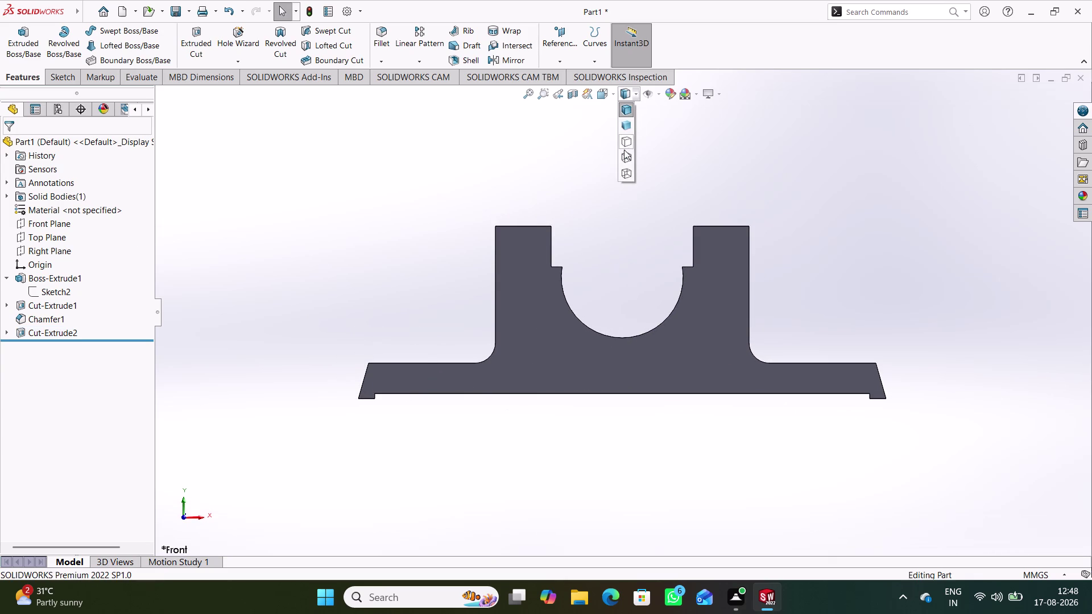
click(626, 156)
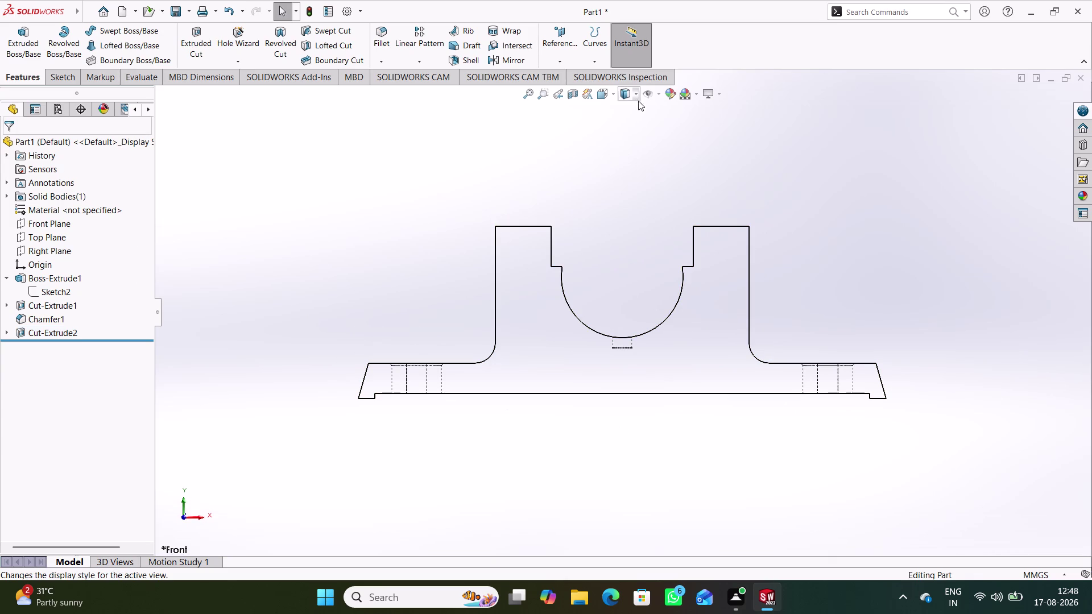
click(634, 96)
click(626, 141)
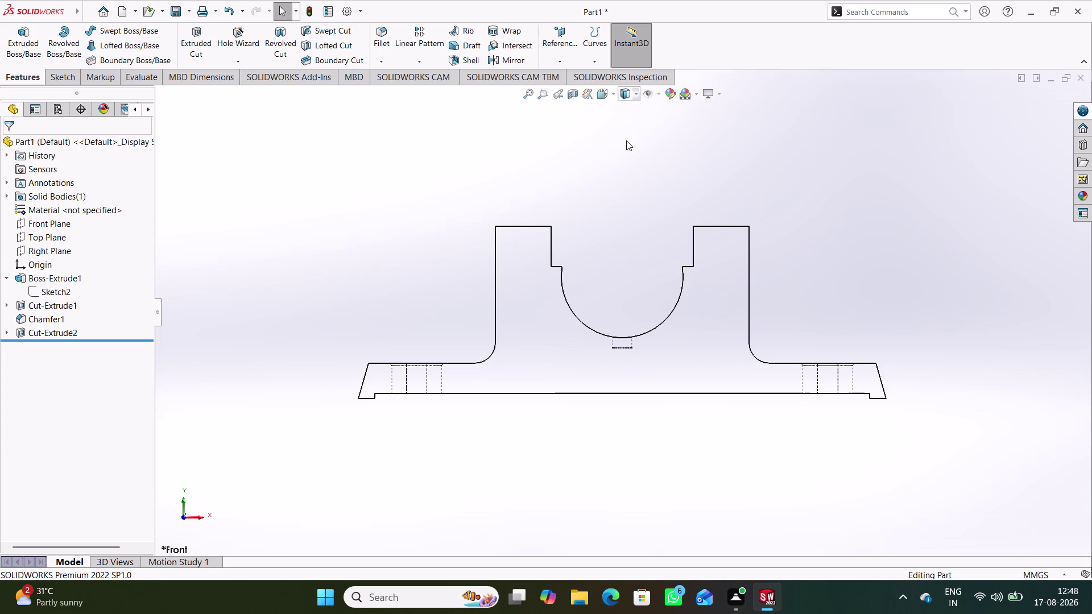
click(632, 95)
click(627, 172)
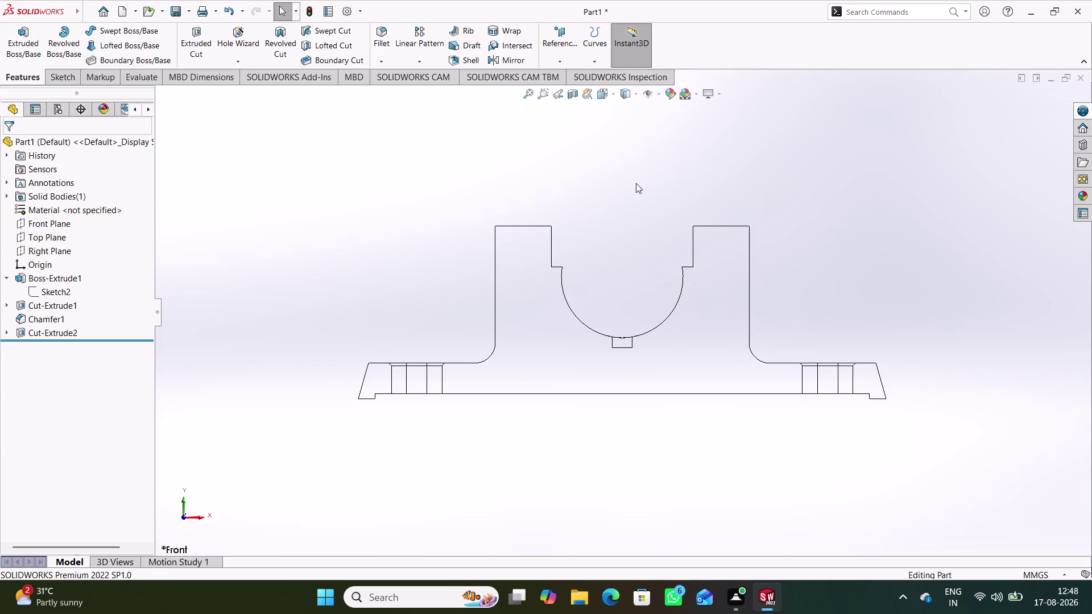
click(635, 93)
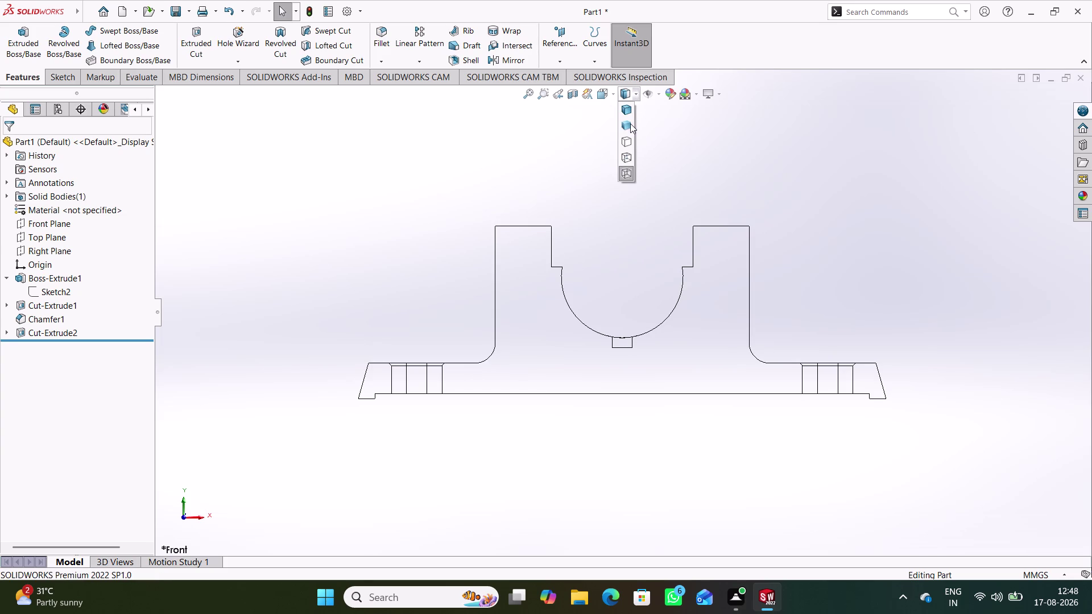
click(626, 153)
click(636, 96)
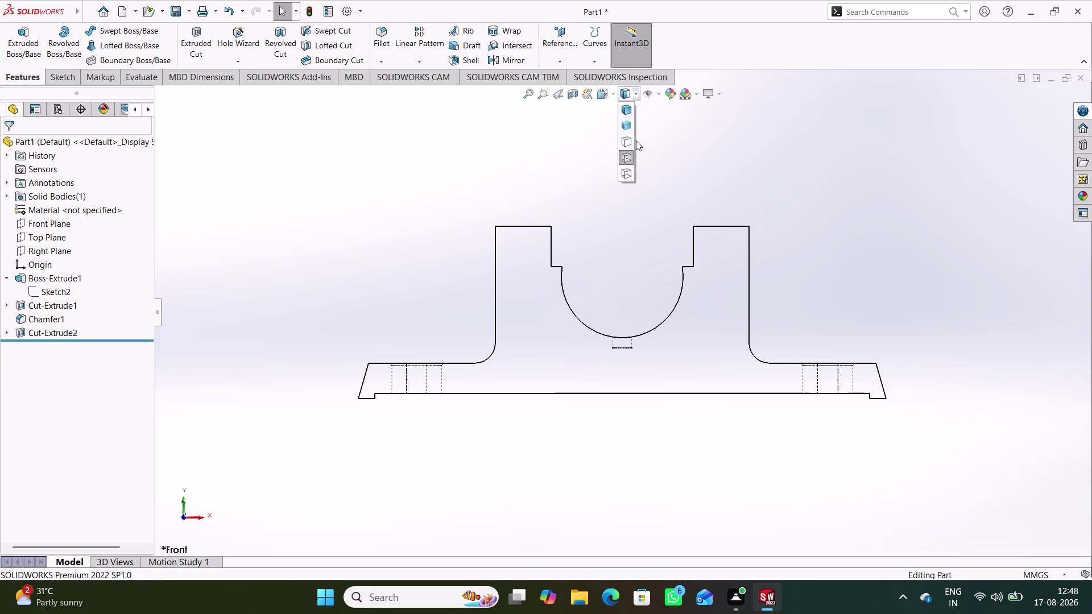
click(625, 112)
middle_drag(679, 142, 665, 162)
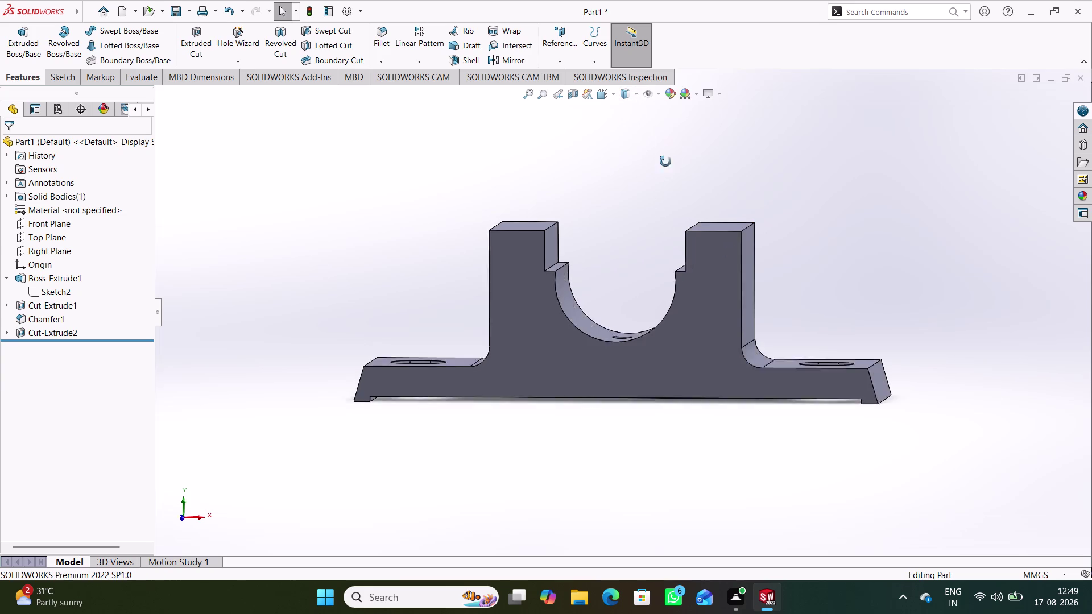
middle_drag(665, 161, 643, 229)
scroll(up, 3)
middle_drag(550, 377, 691, 339)
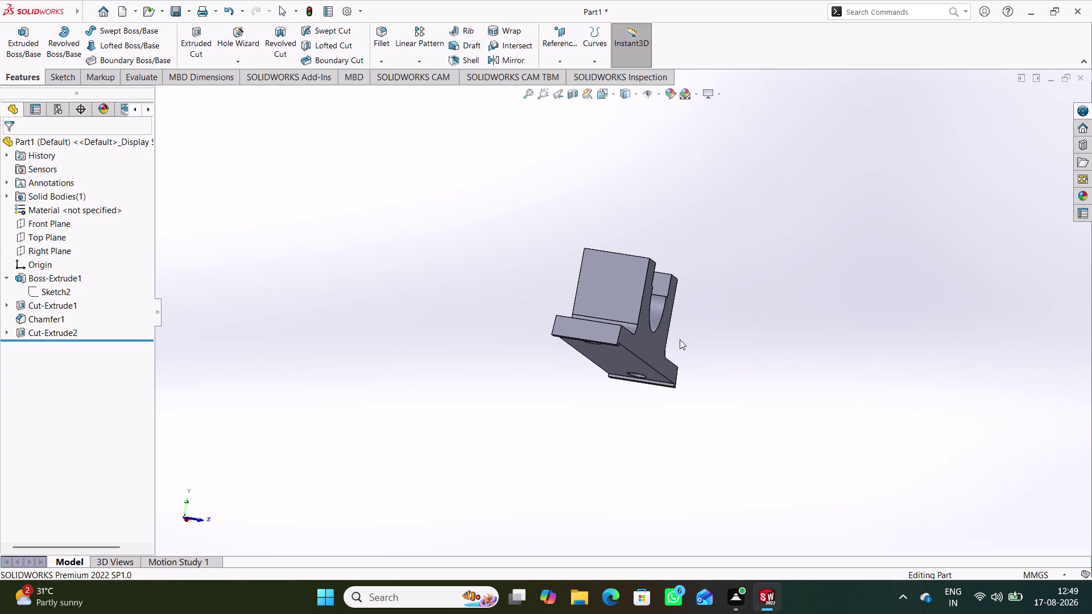